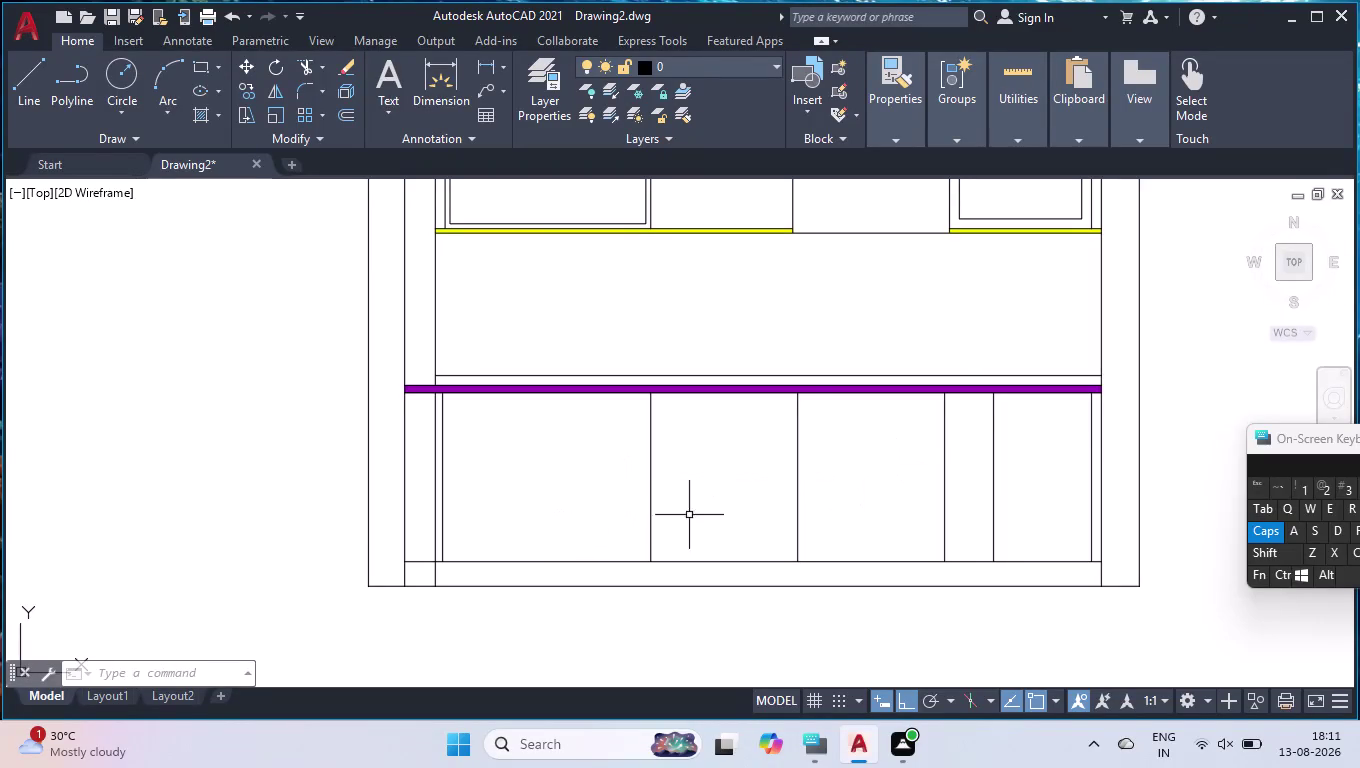
Break the base cabinet's bottom line at the first divider intersection.
key(b)
key(r)
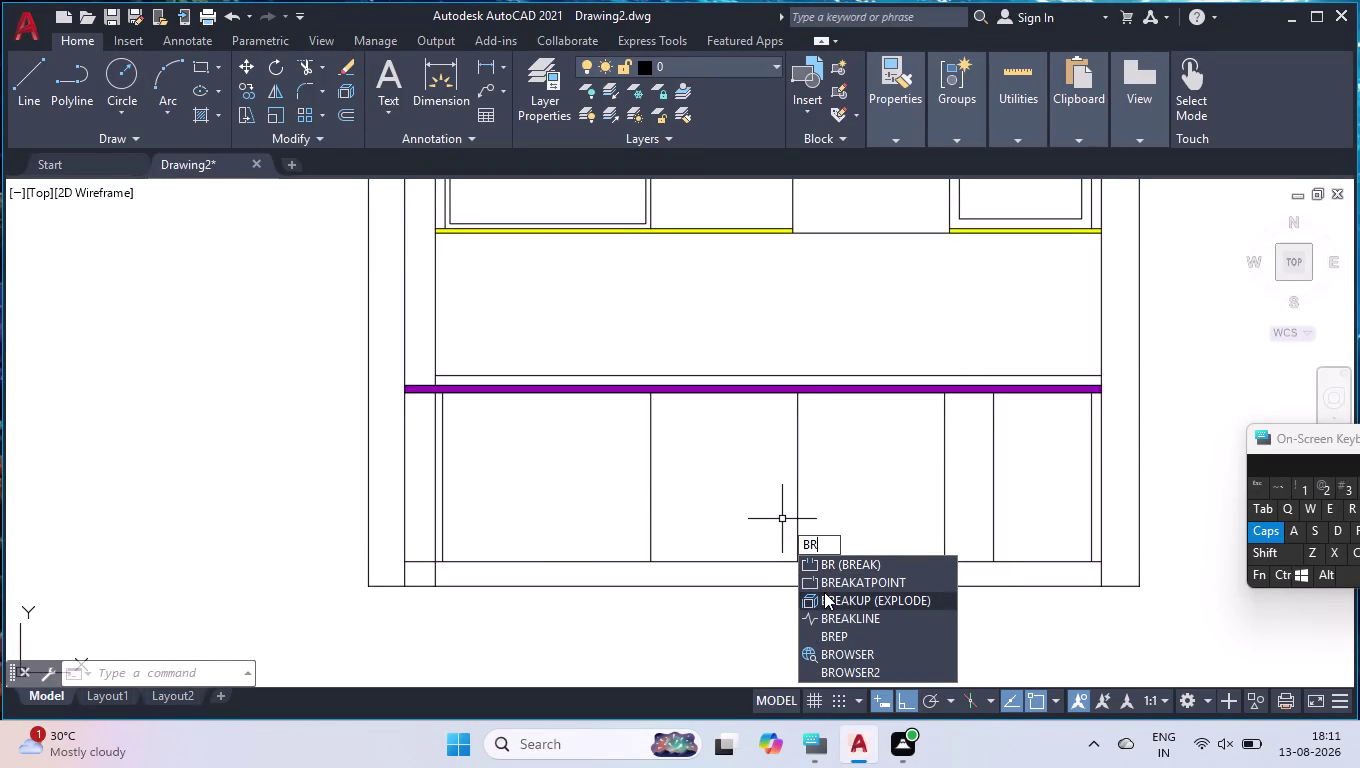
click(824, 576)
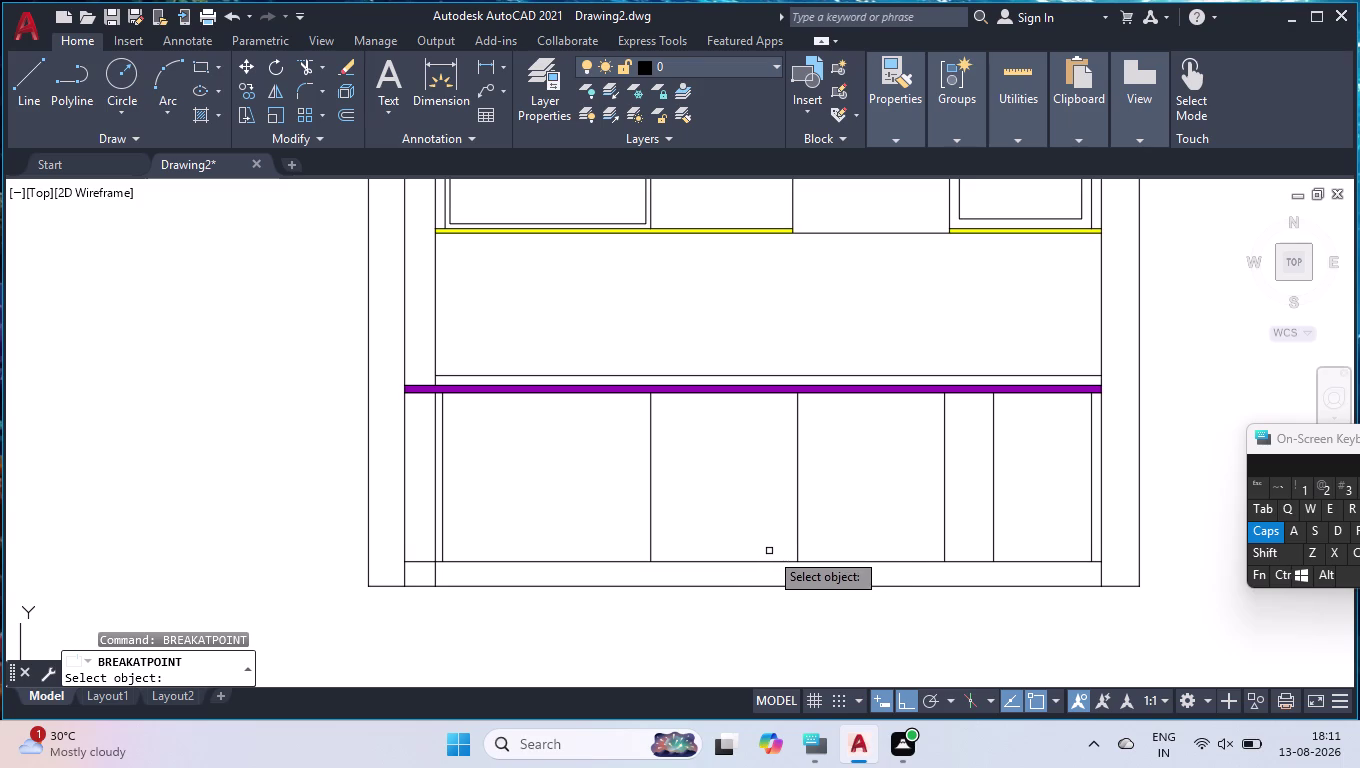
click(739, 561)
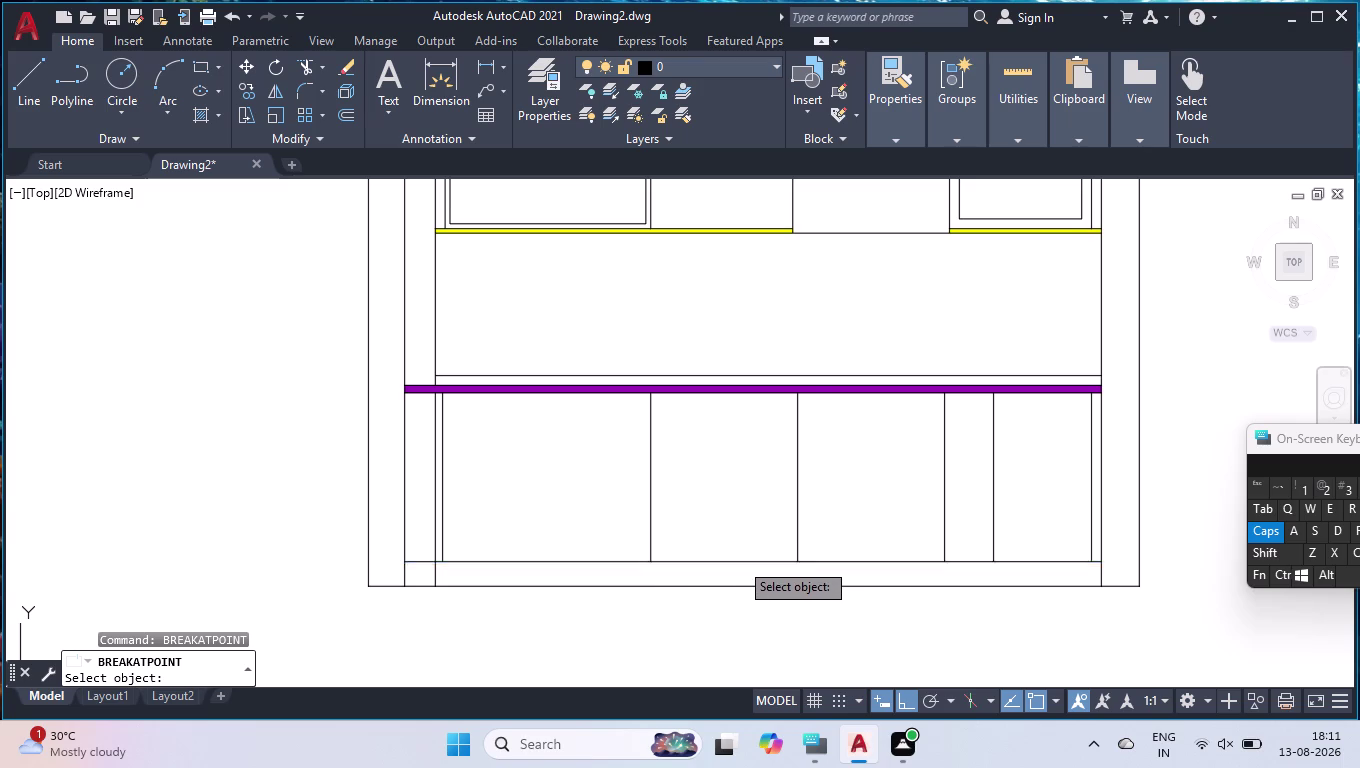
click(655, 561)
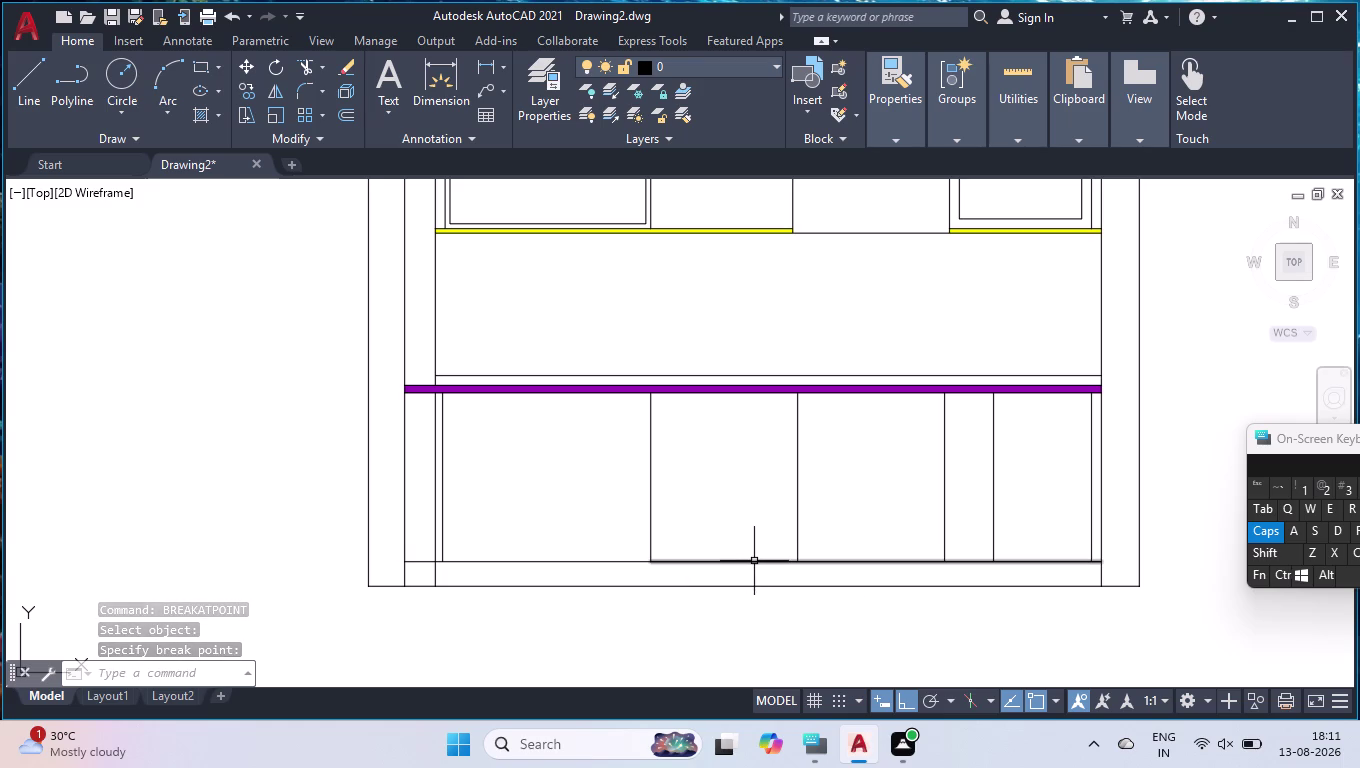
Break the bottom line again at the next divider intersections.
key(b)
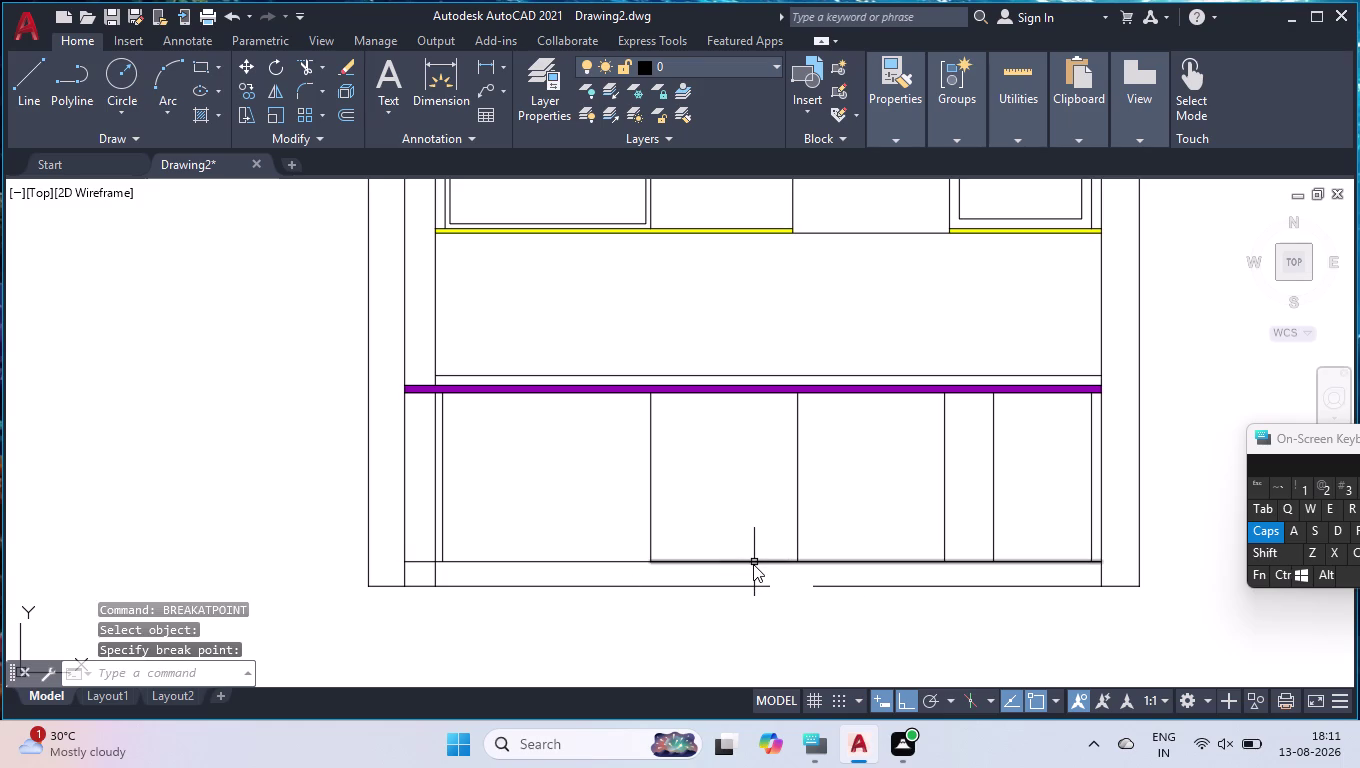
key(r)
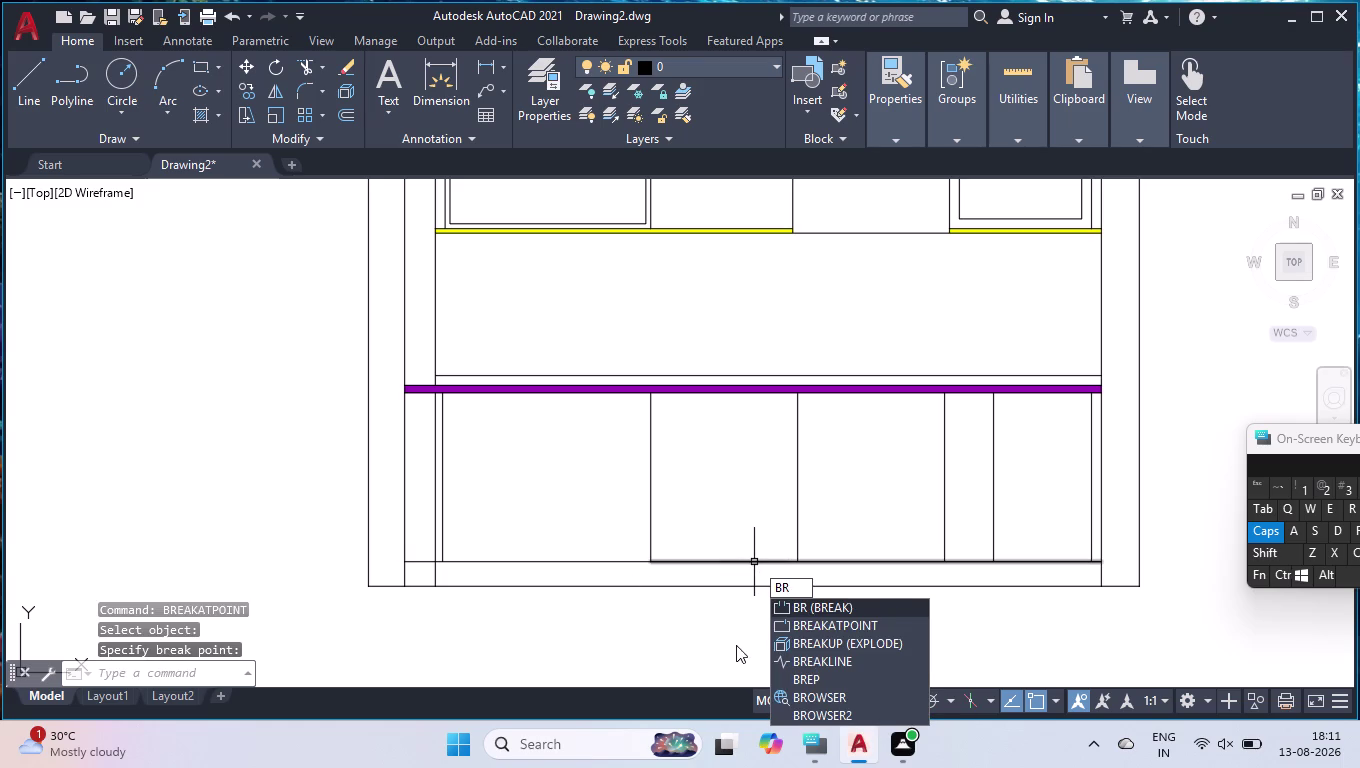
click(775, 628)
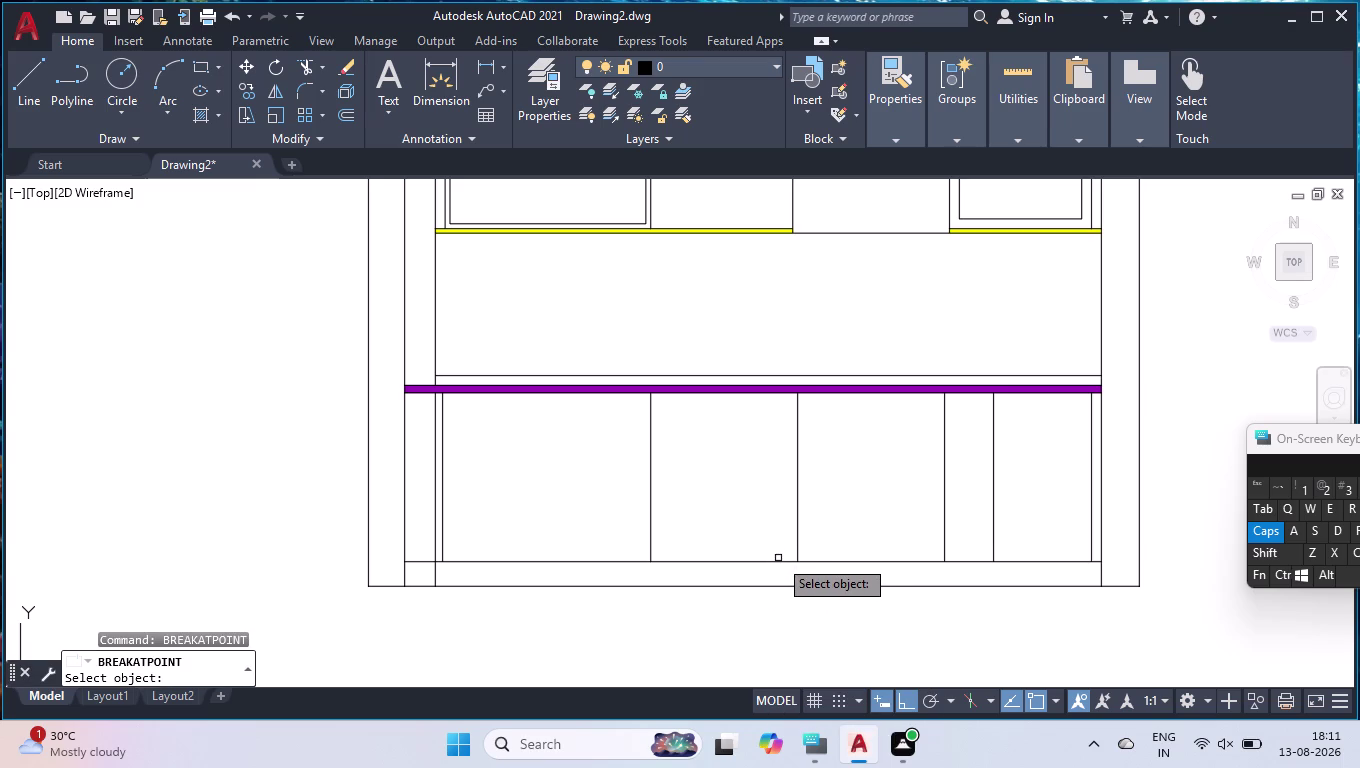
click(777, 562)
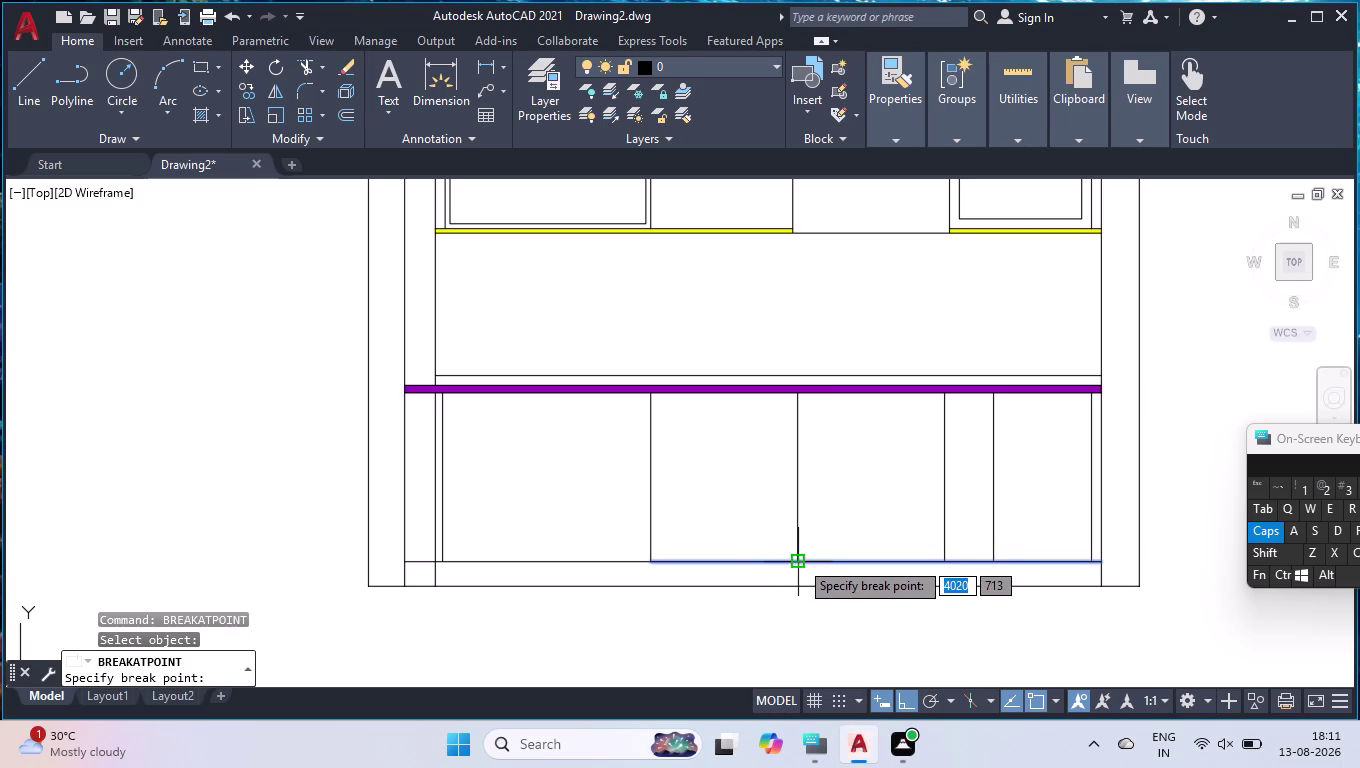
click(798, 559)
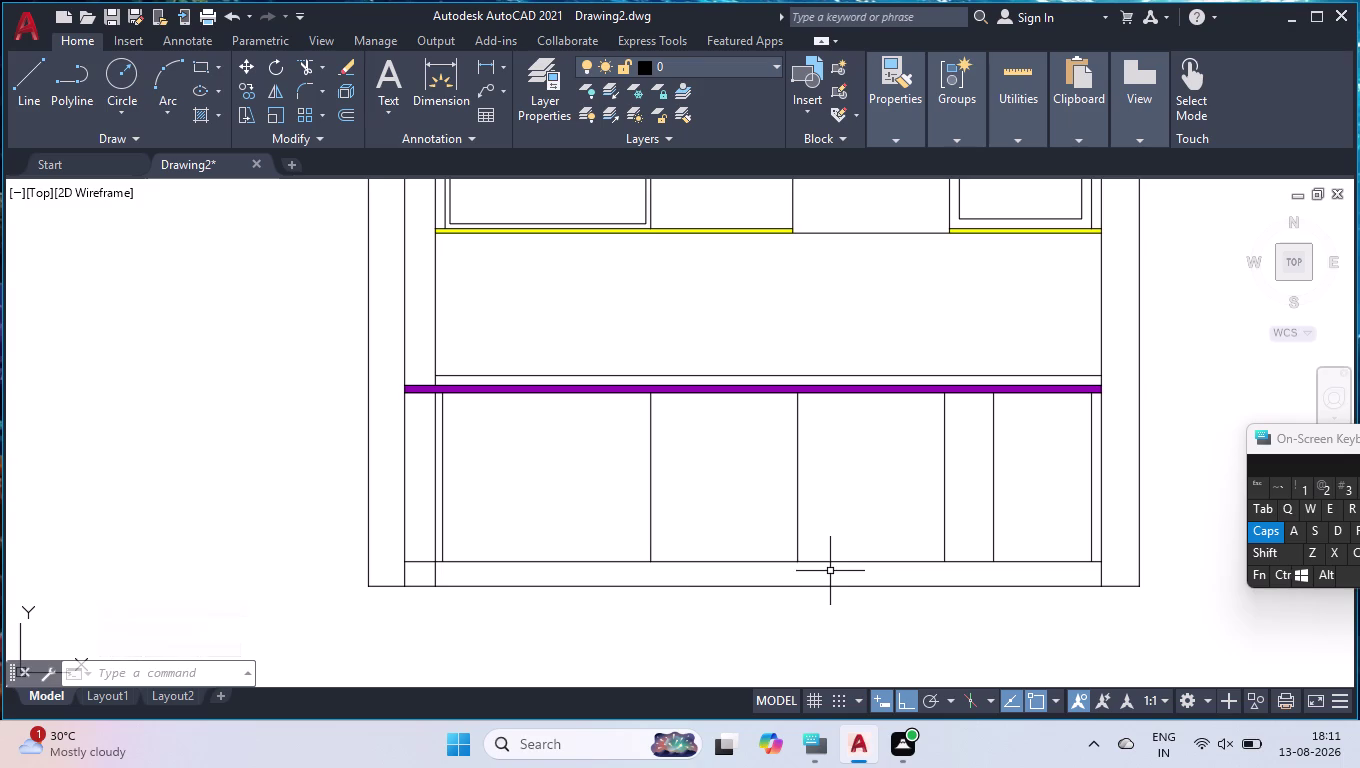
key(space)
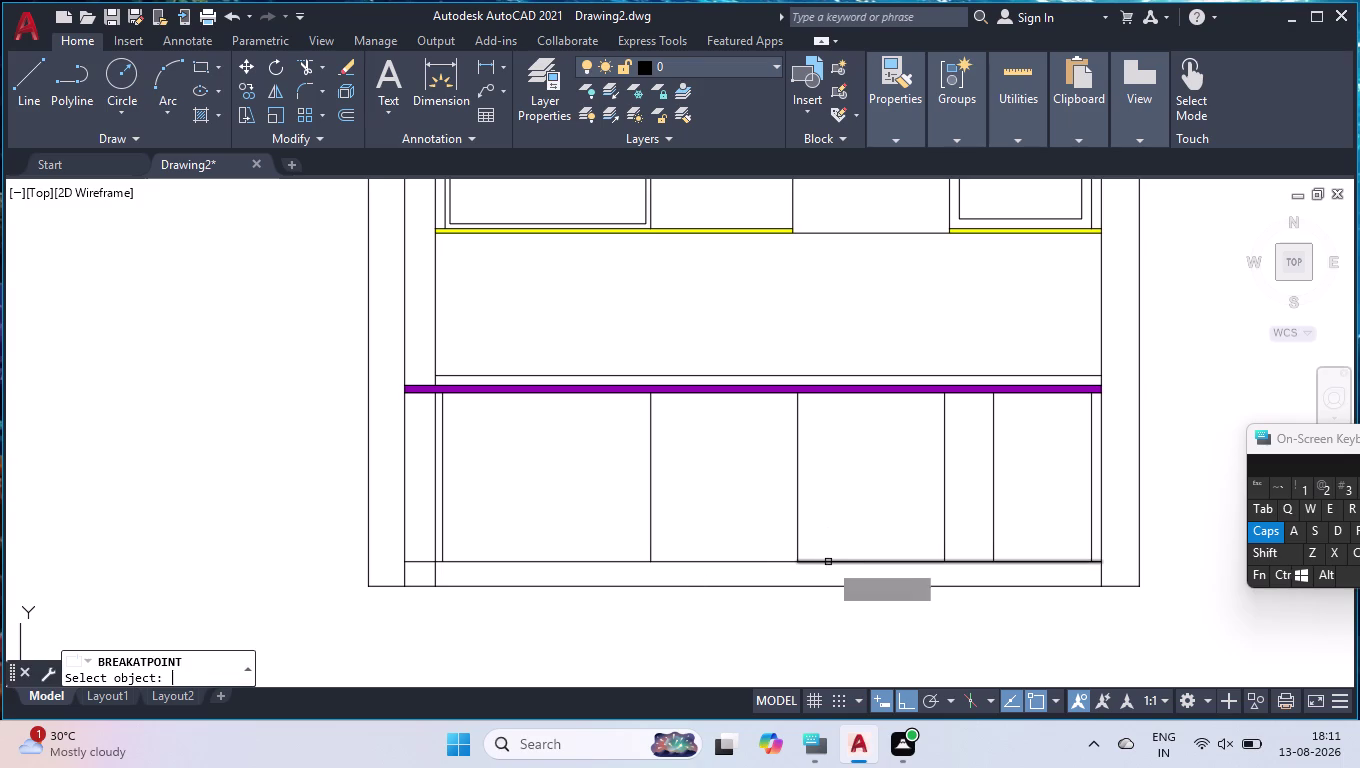
click(828, 562)
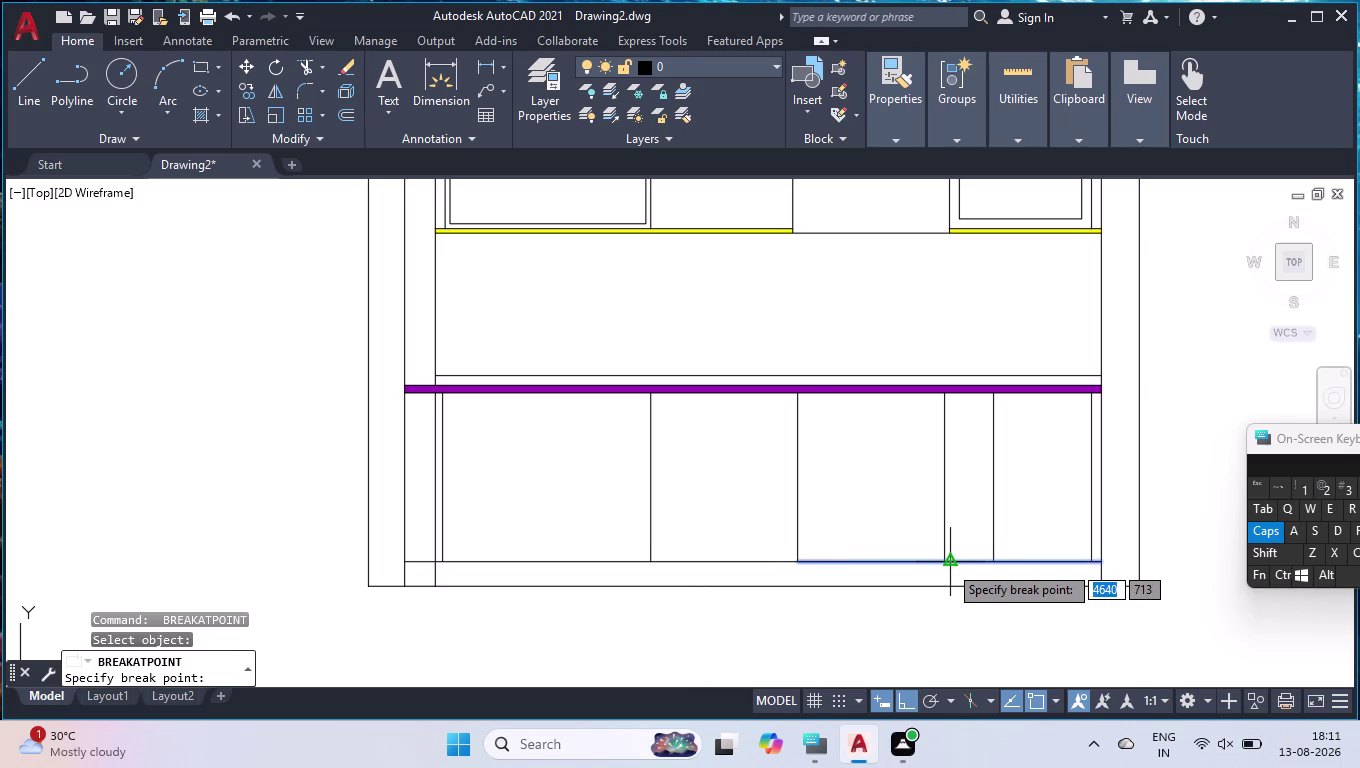
scroll(up, 3)
click(948, 571)
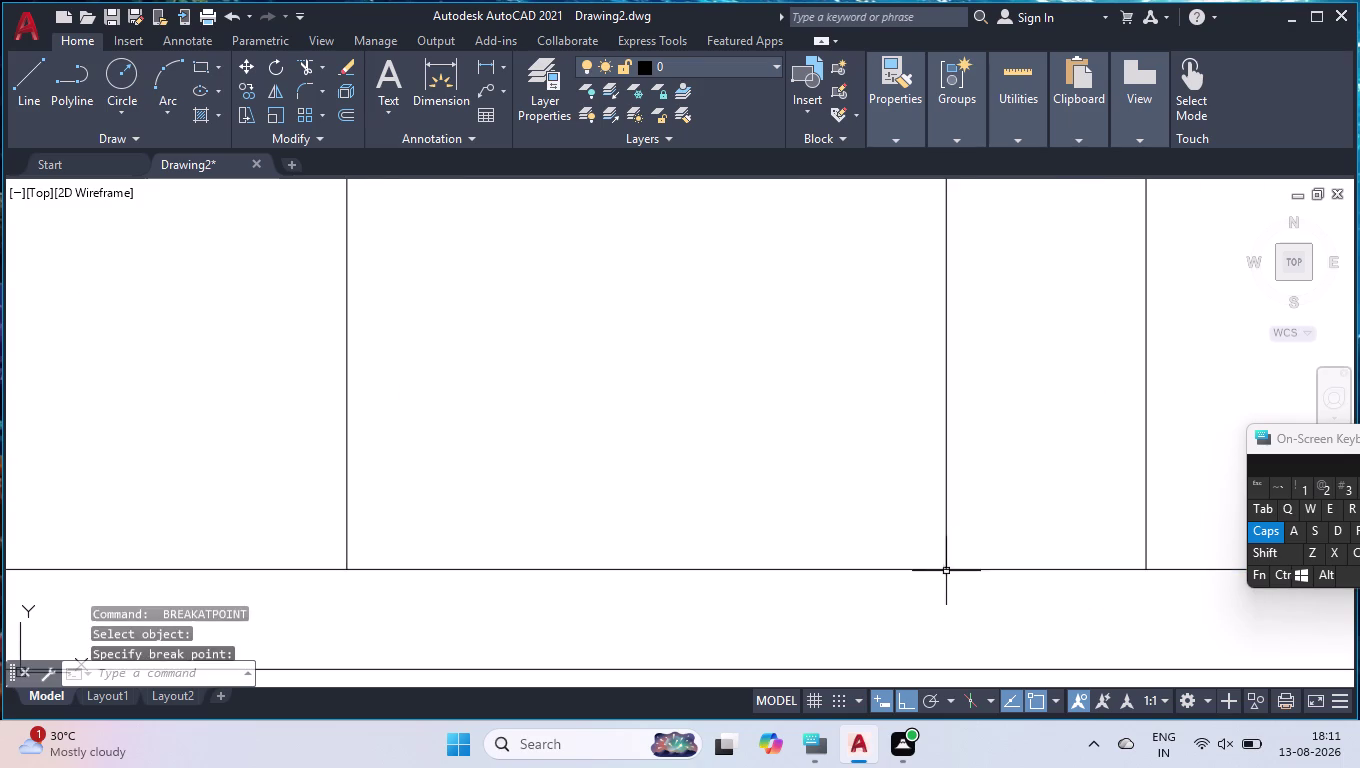
Join the two middle pieces of the bottom line into one line.
click(869, 570)
click(298, 572)
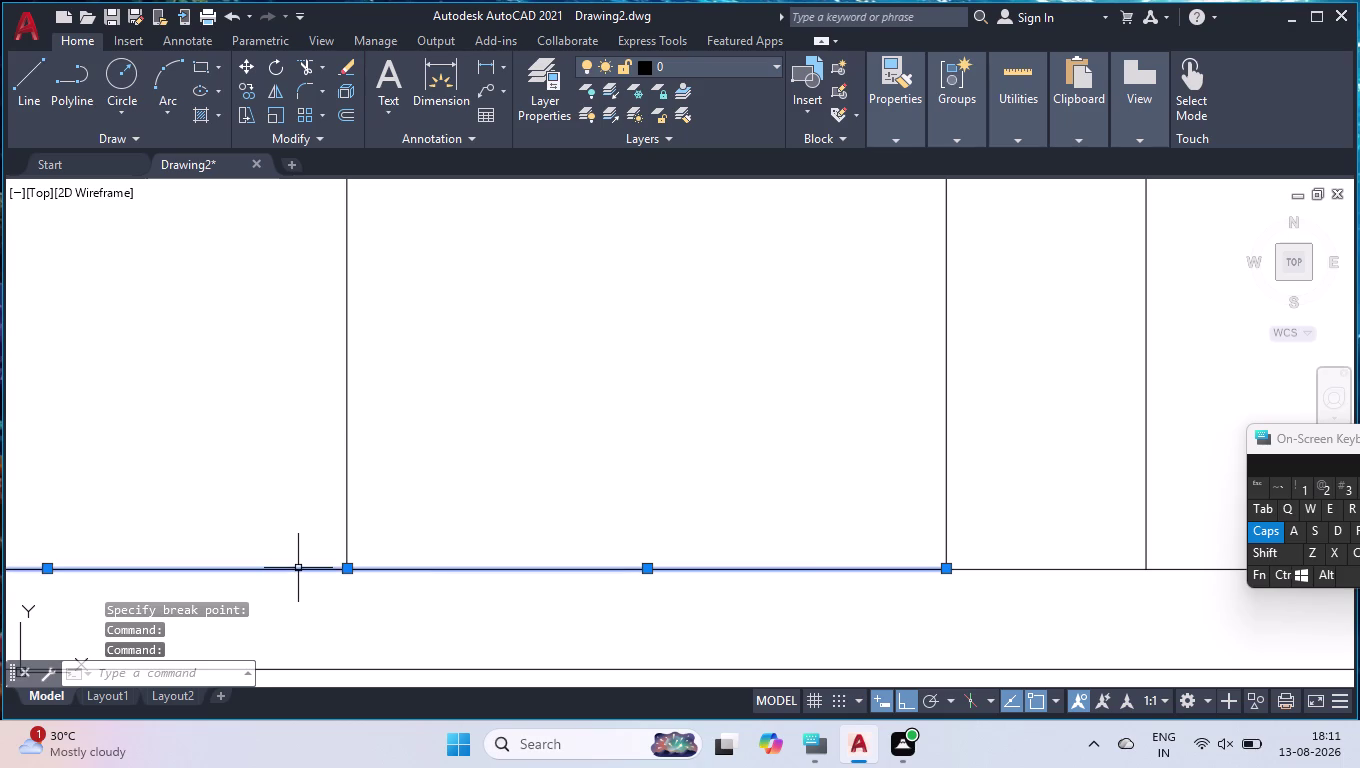
key(j)
key(Return)
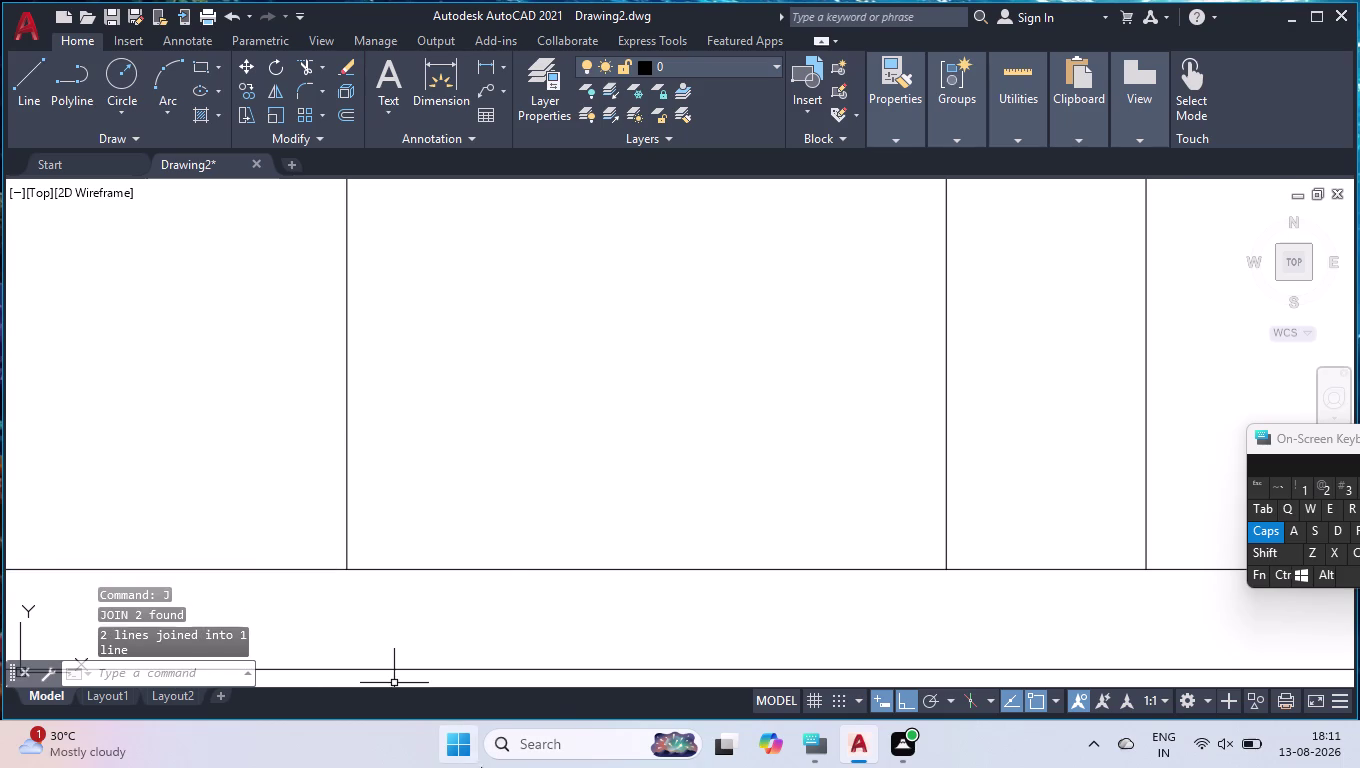
scroll(down, 3)
Offset the joined middle bottom line 345 upward into the two bays.
click(428, 548)
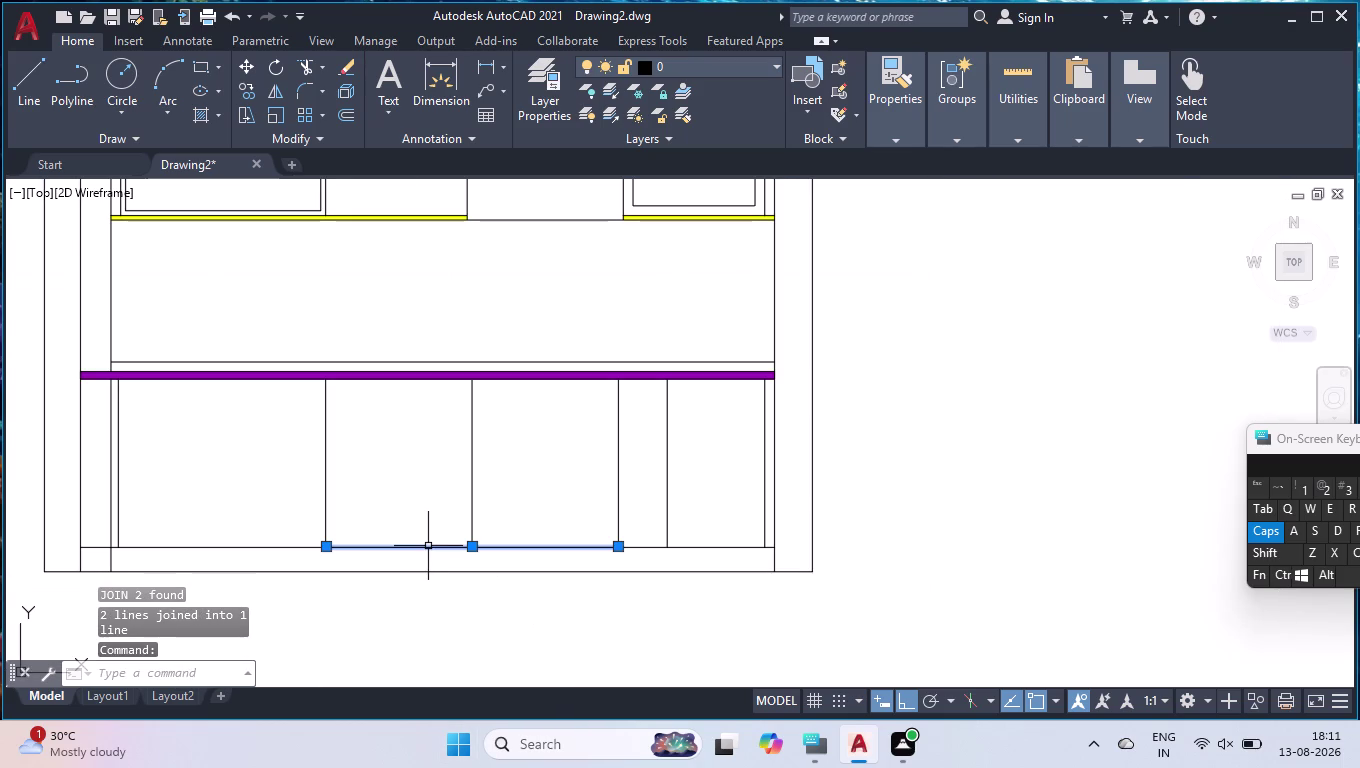
text(OFF)
key(Return)
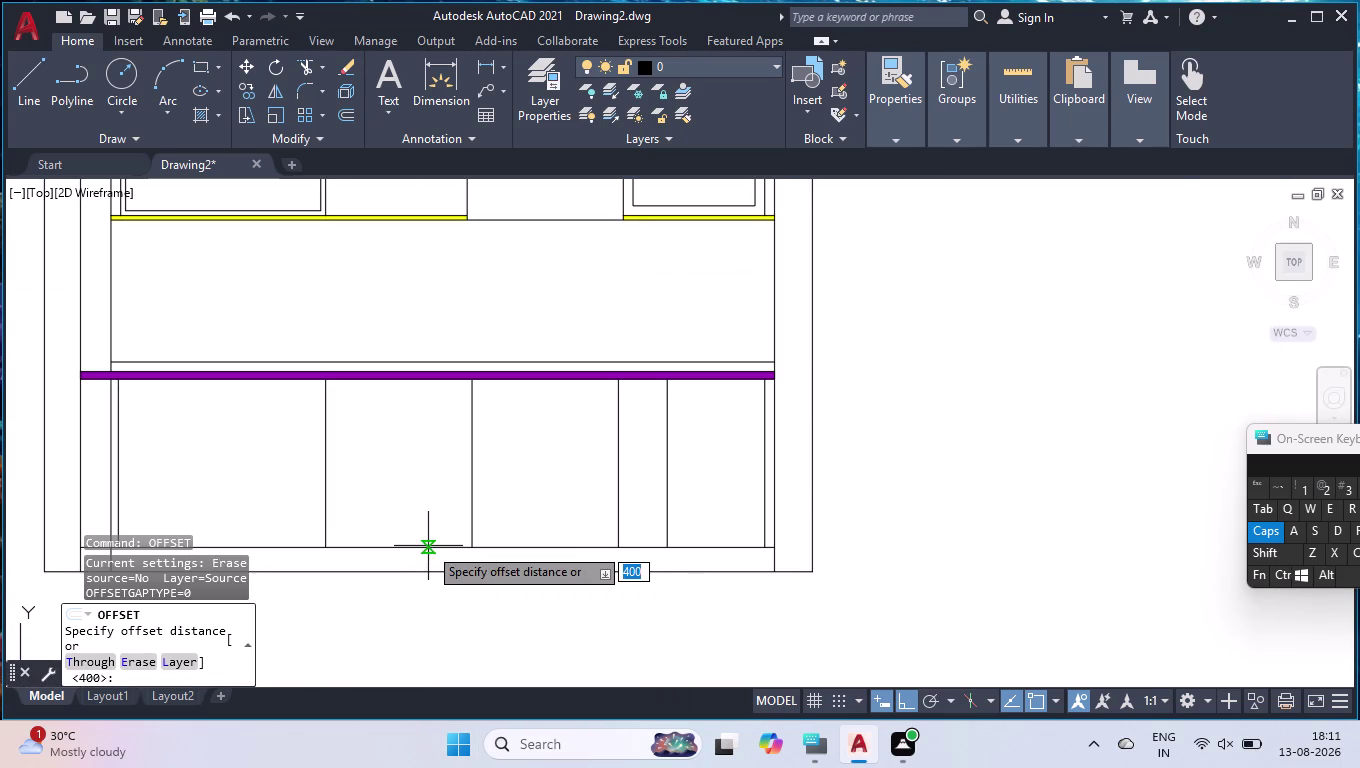
text(345)
key(Return)
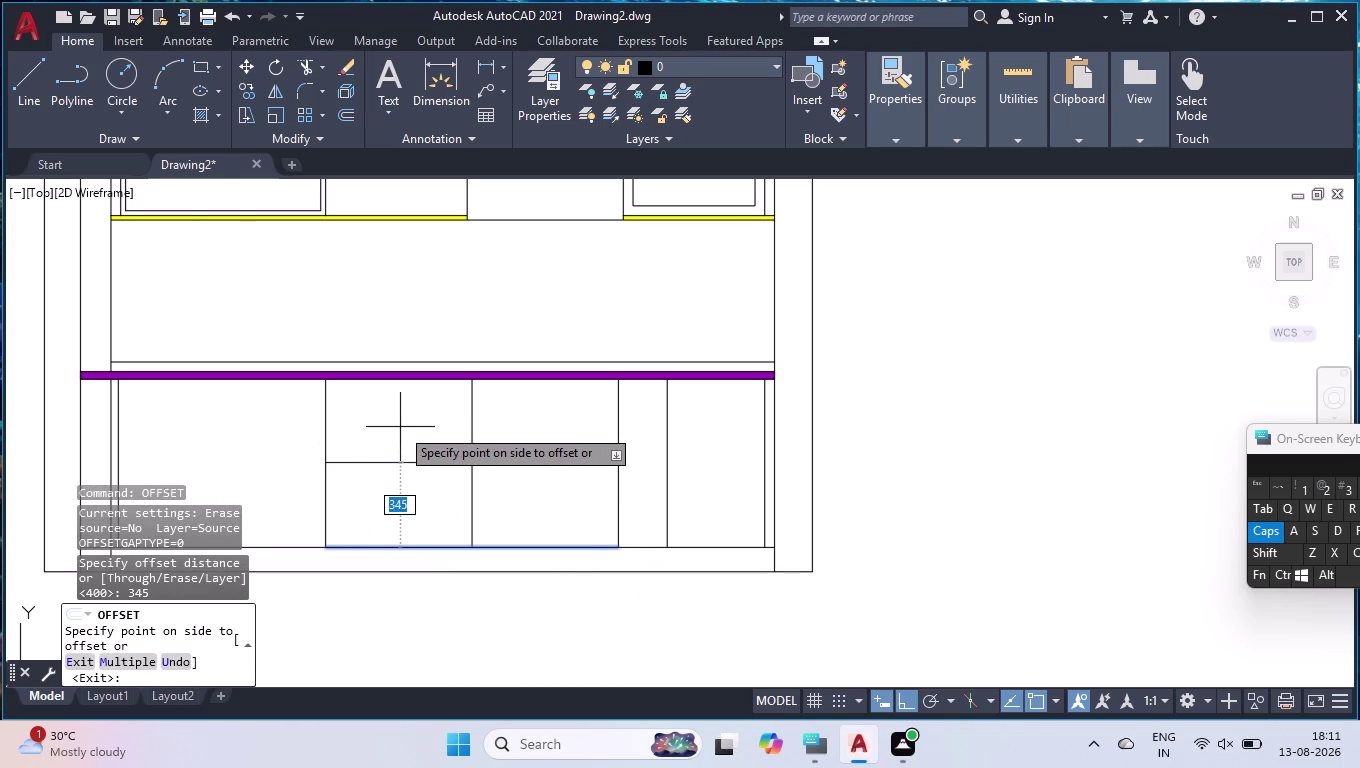
click(400, 427)
click(395, 463)
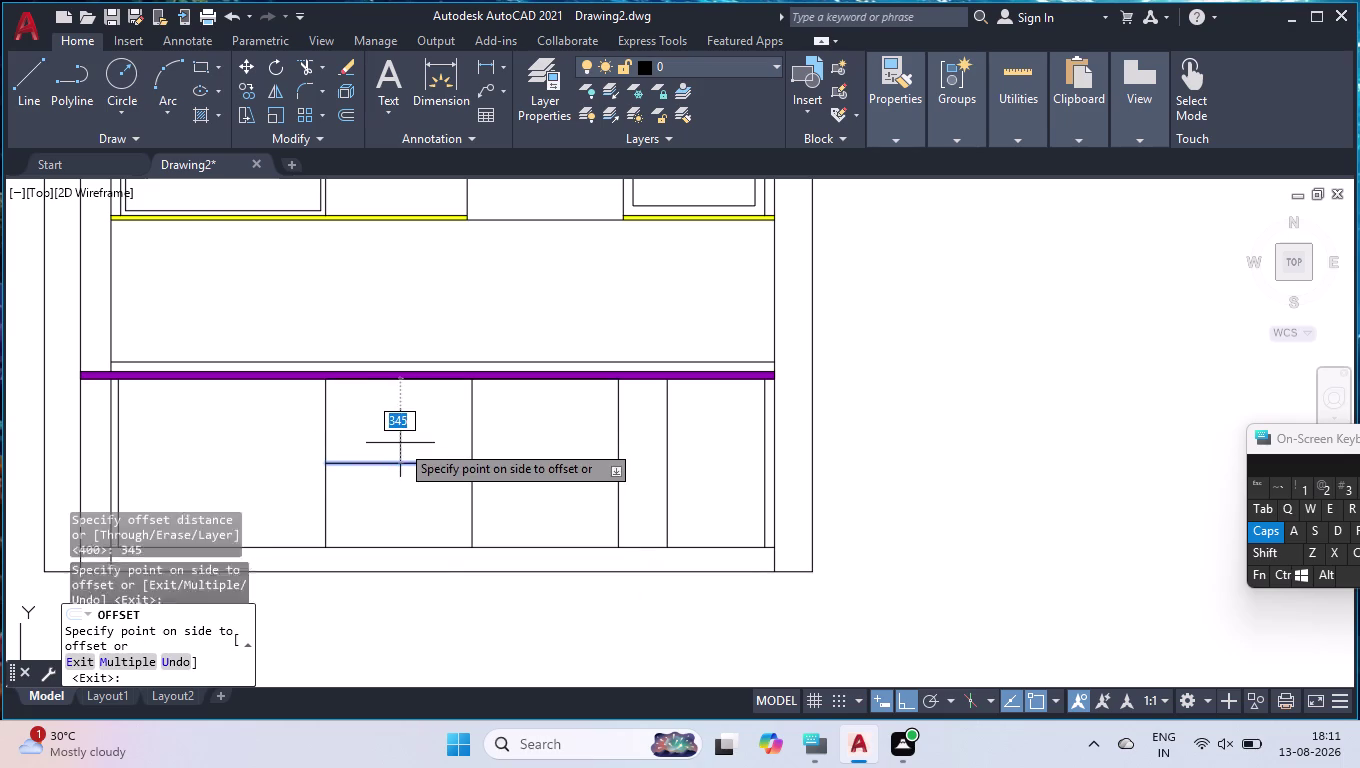
Offset the new line a further 30 upward, then dismiss the shortcut menu.
key(3)
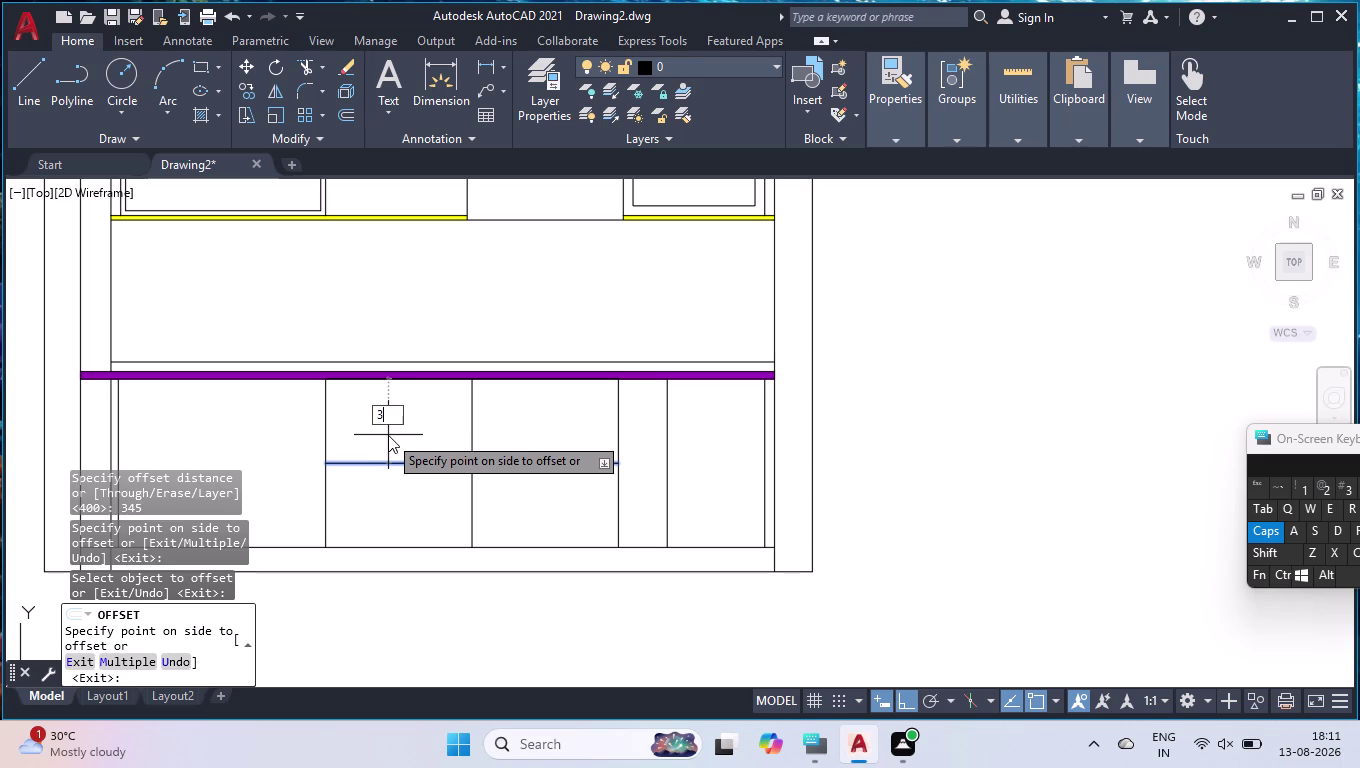
key(0)
key(Return)
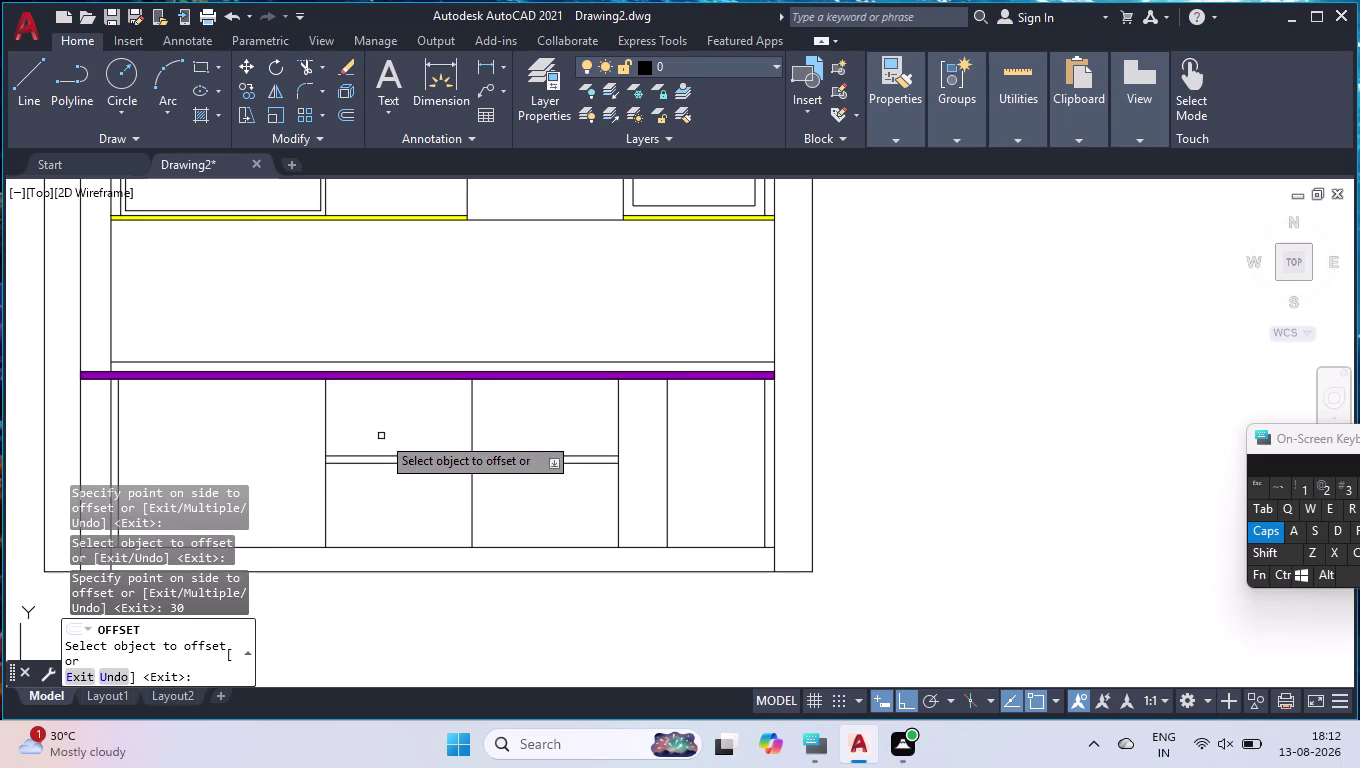
key(Escape)
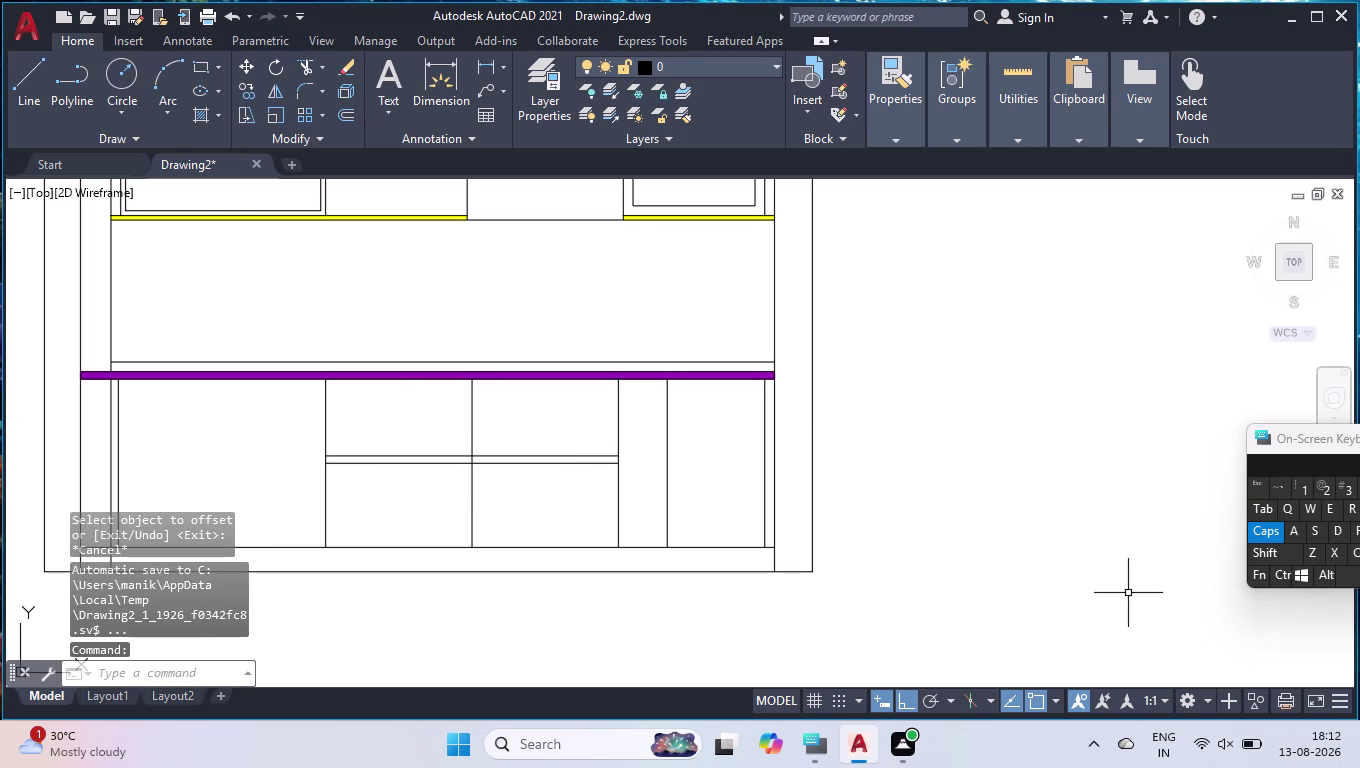
right_click(790, 638)
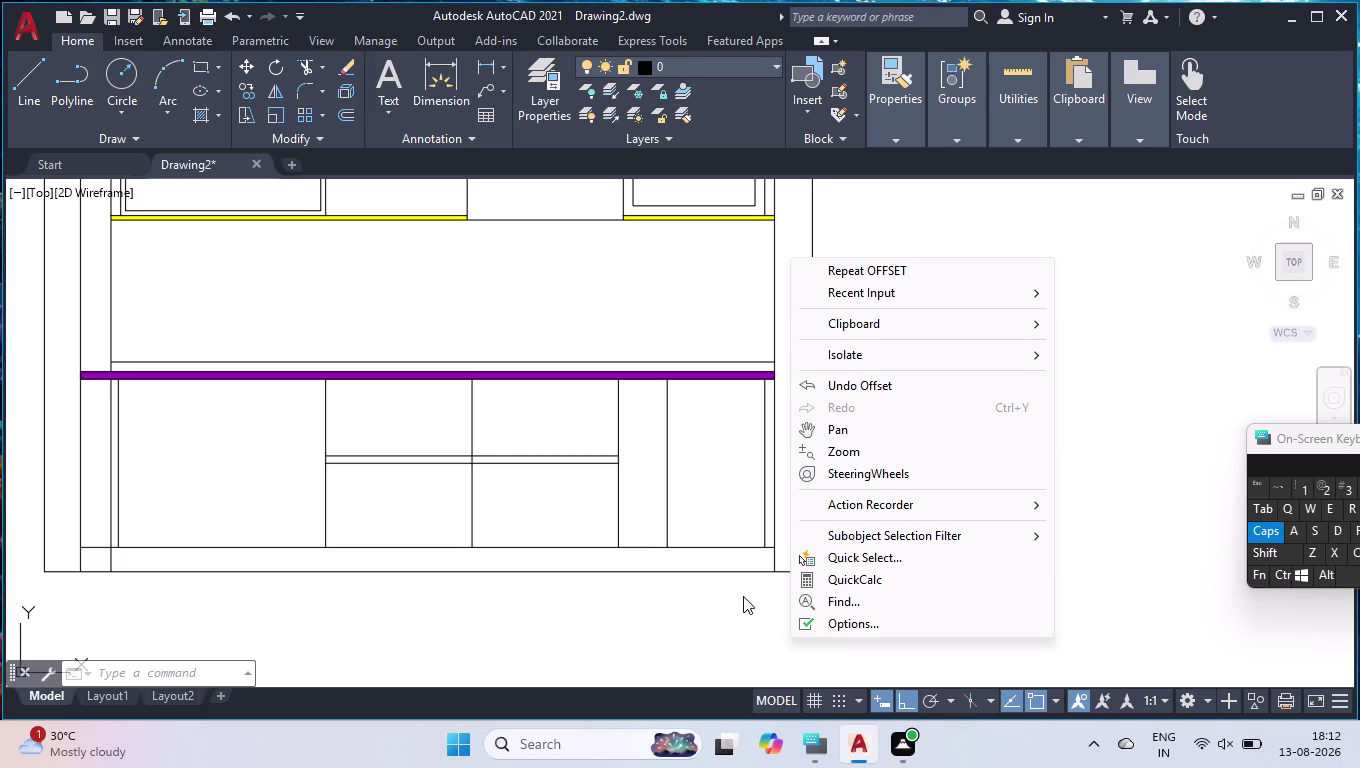
key(Escape)
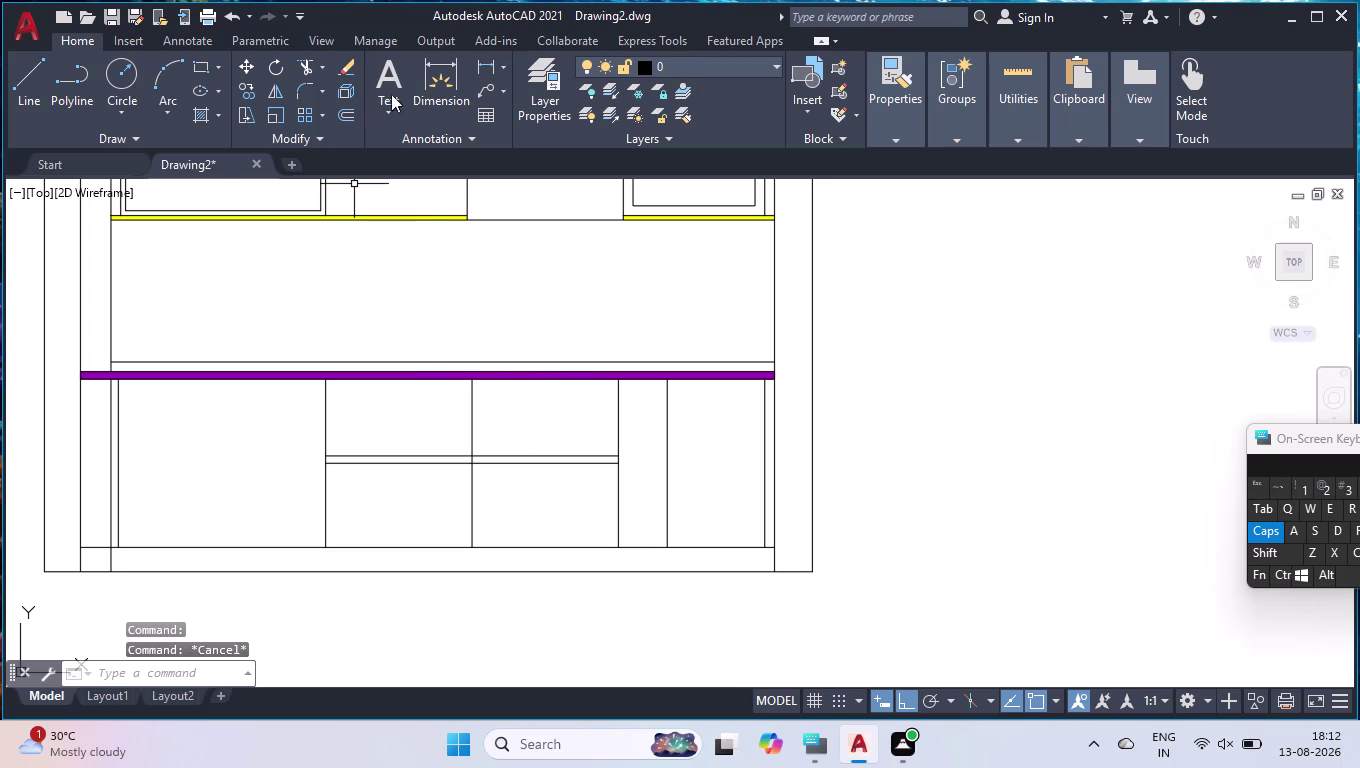
click(207, 115)
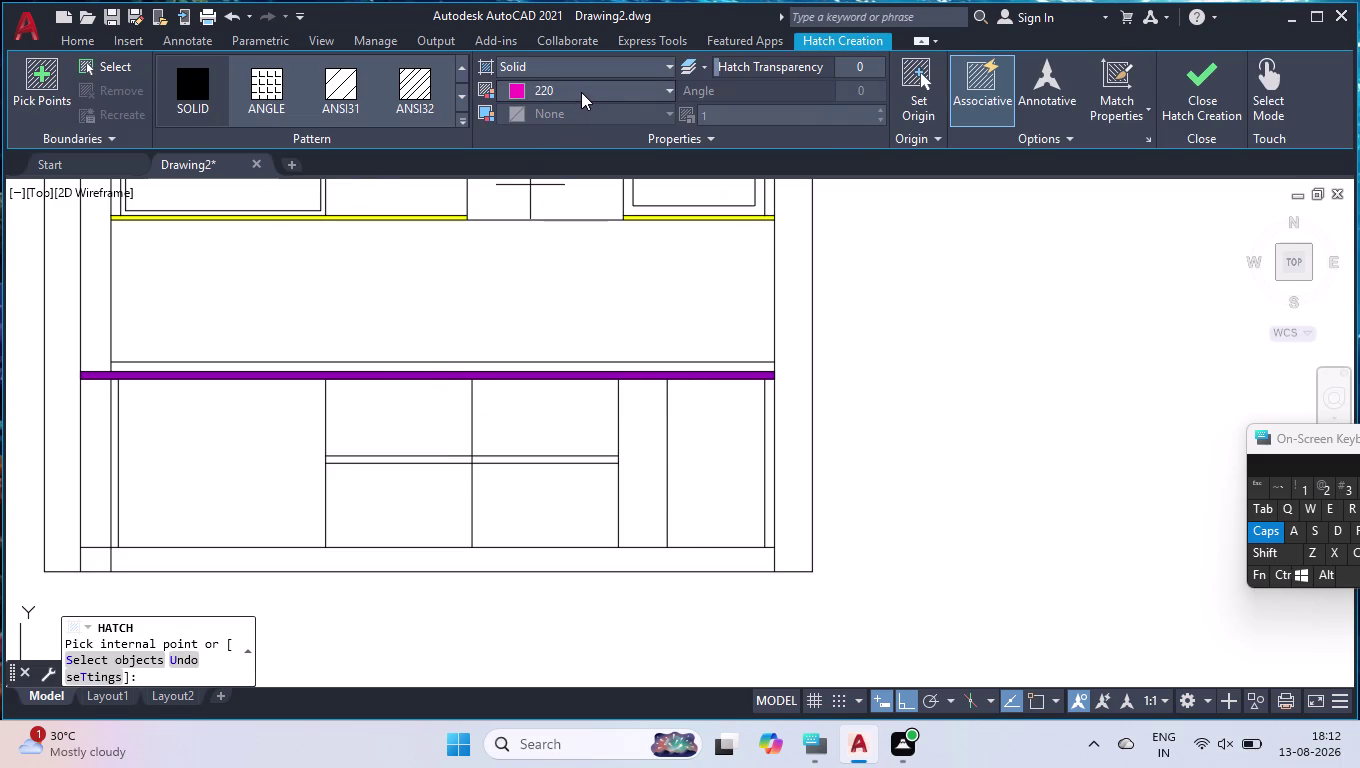
click(79, 46)
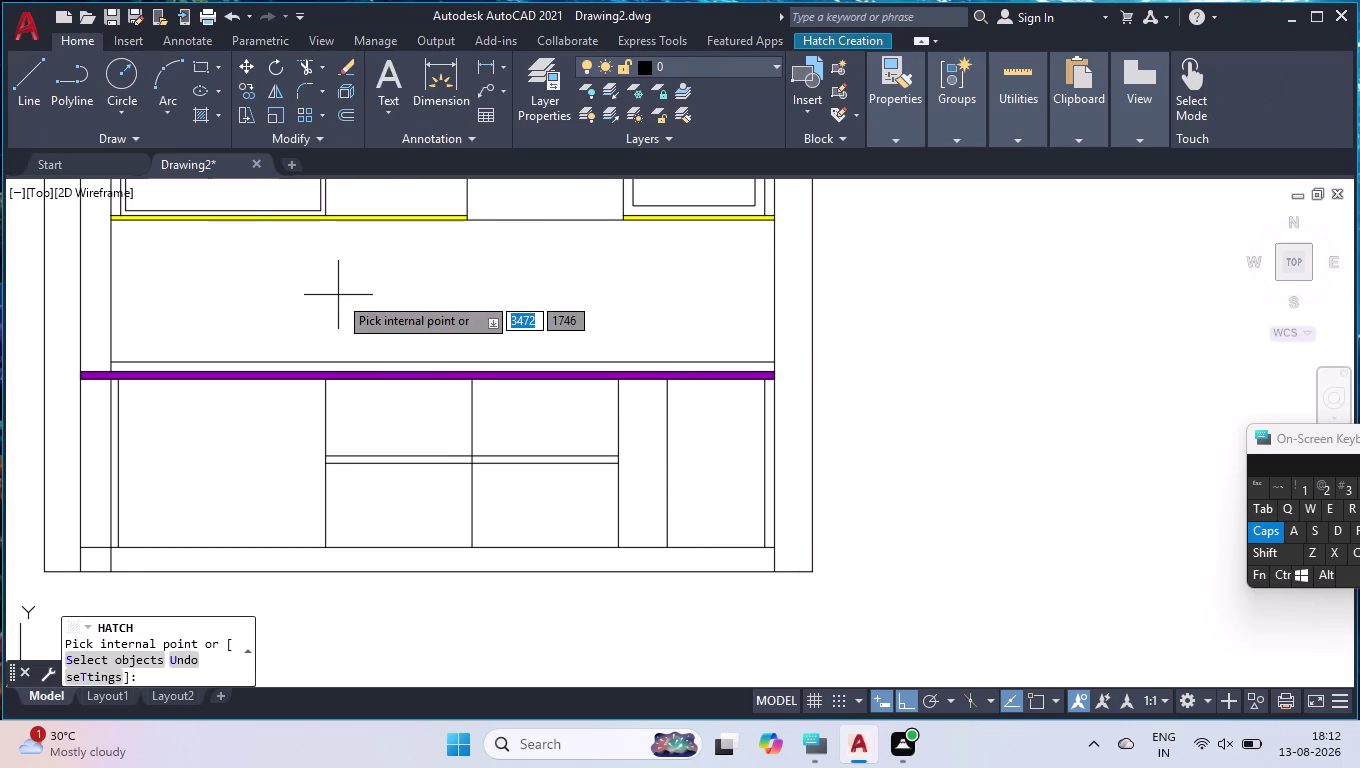
key(Return)
key(m)
text(AT)
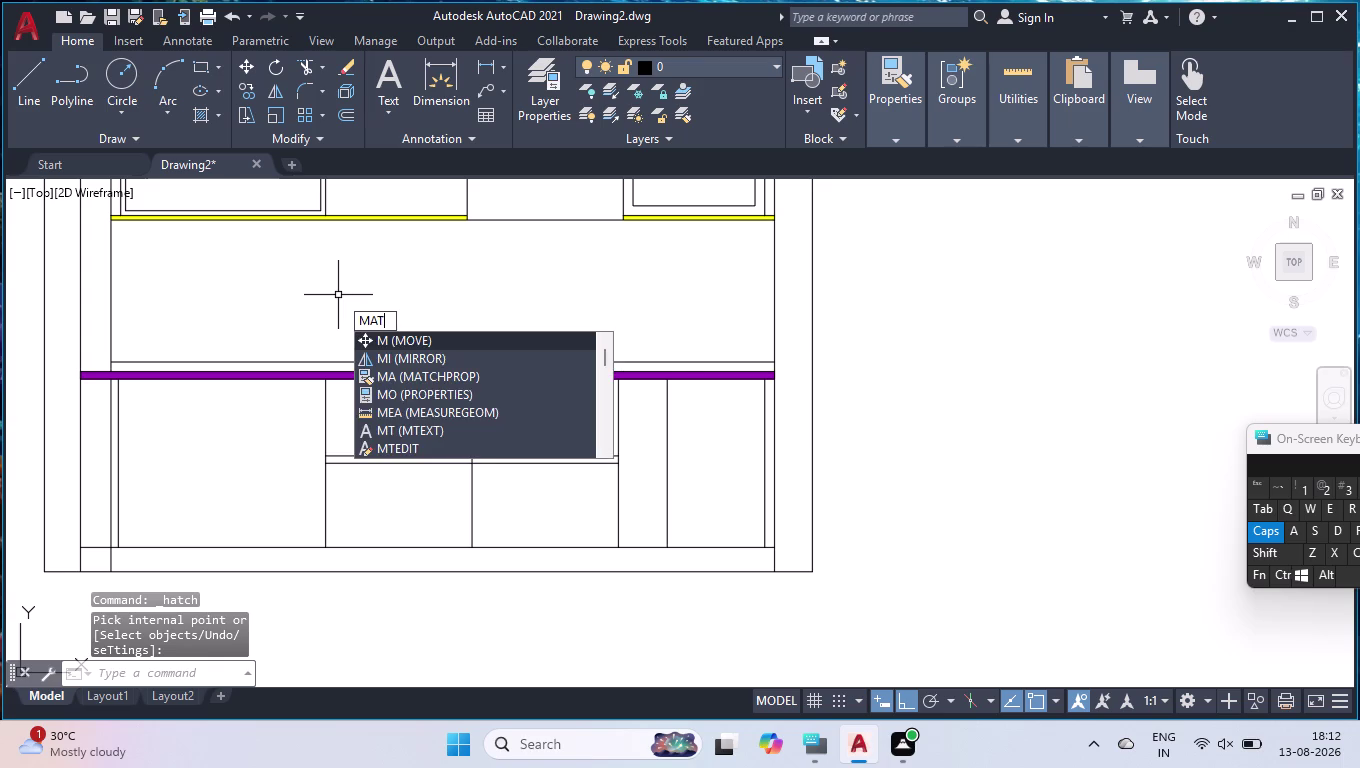
key(c)
key(Return)
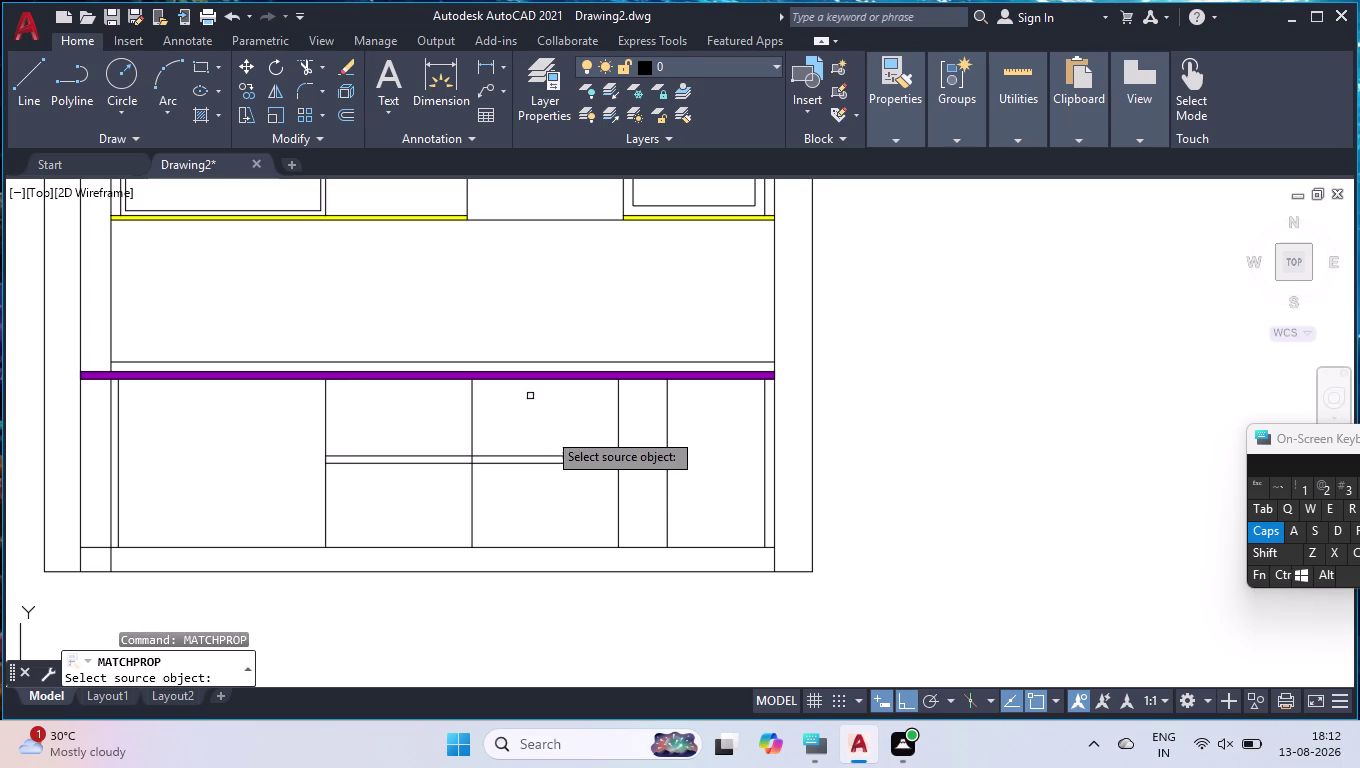
scroll(up, 3)
scroll(down, 3)
scroll(down, 3)
scroll(up, 3)
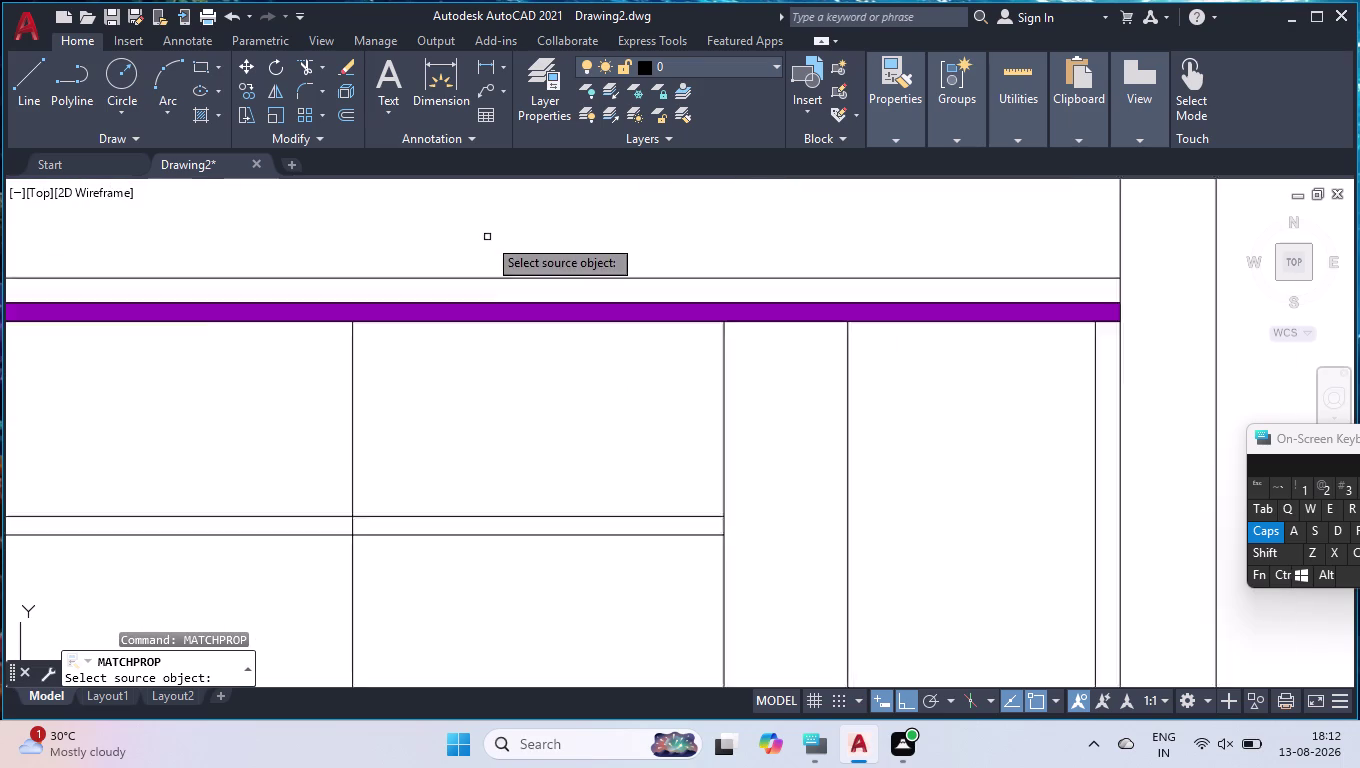
click(462, 359)
scroll(down, 3)
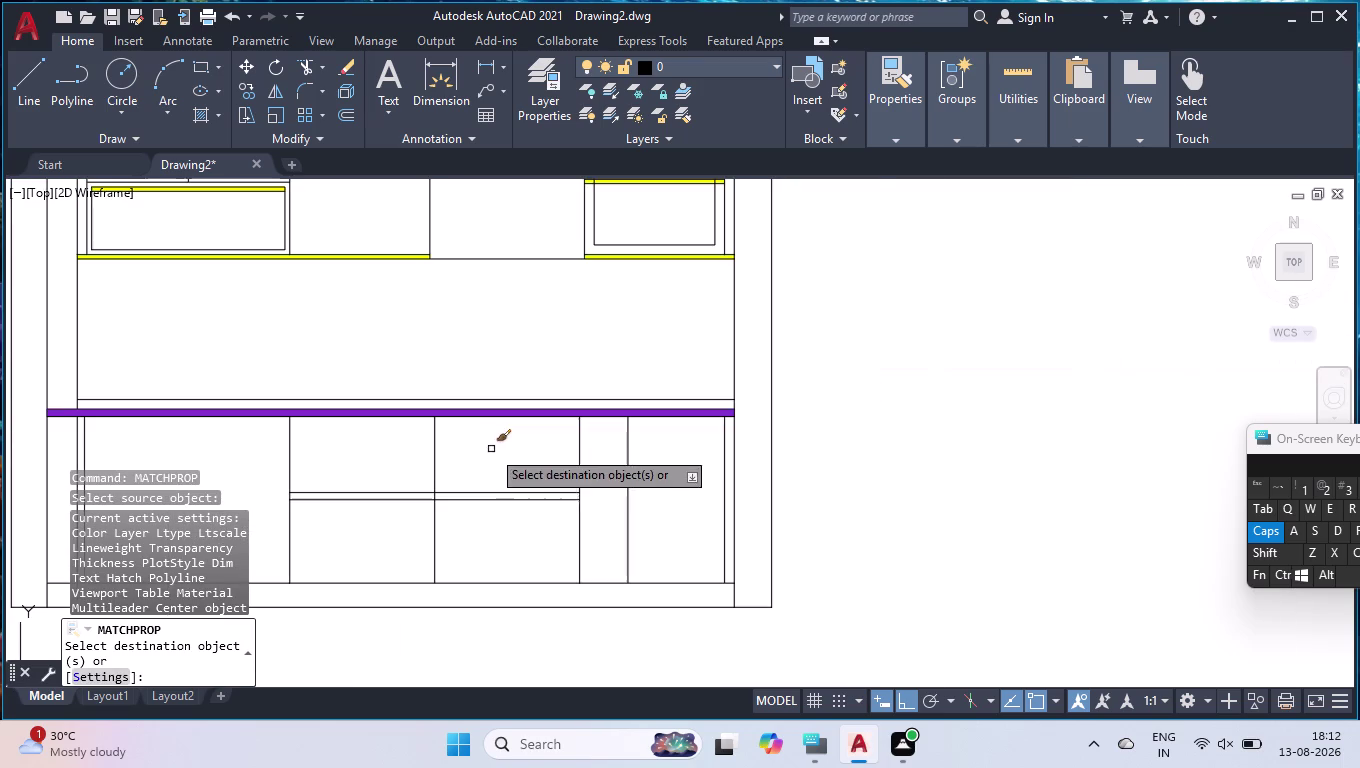
scroll(up, 3)
click(417, 525)
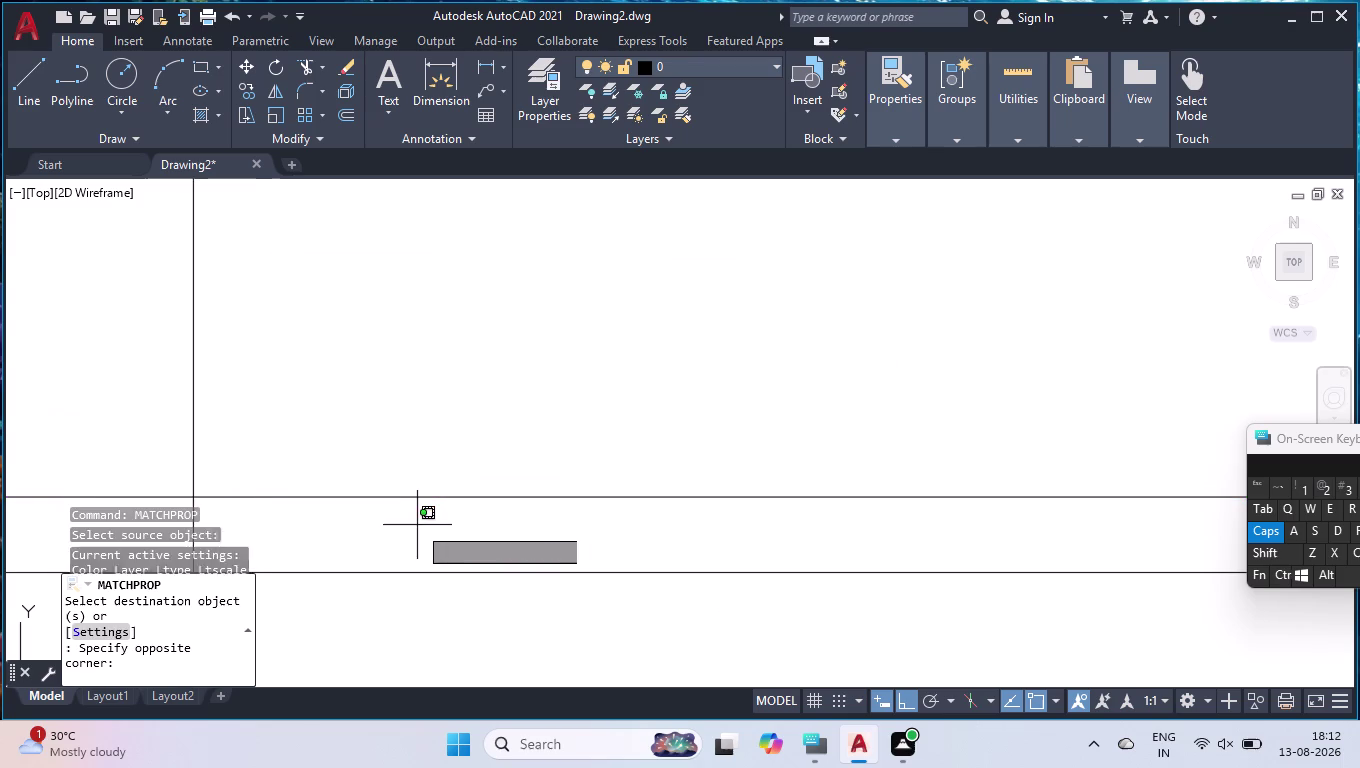
click(482, 530)
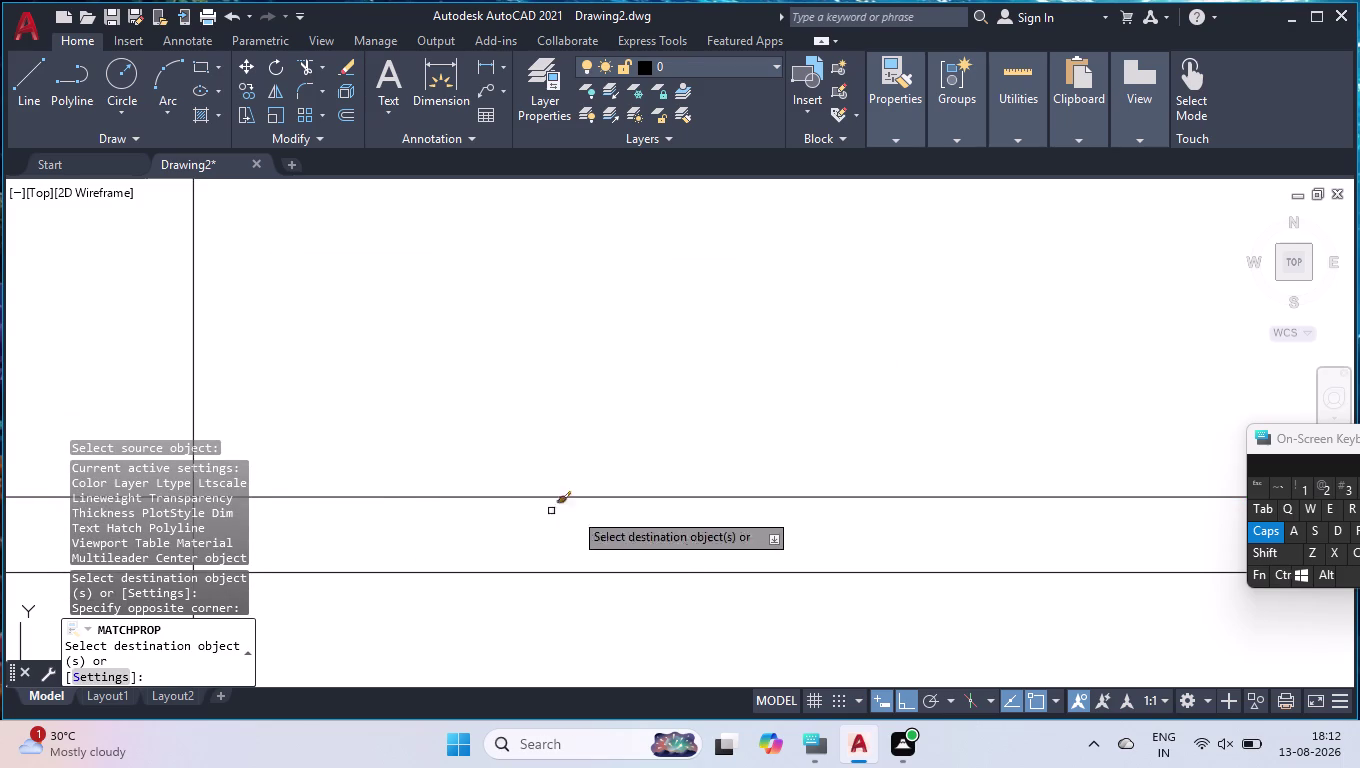
key(Escape)
scroll(down, 3)
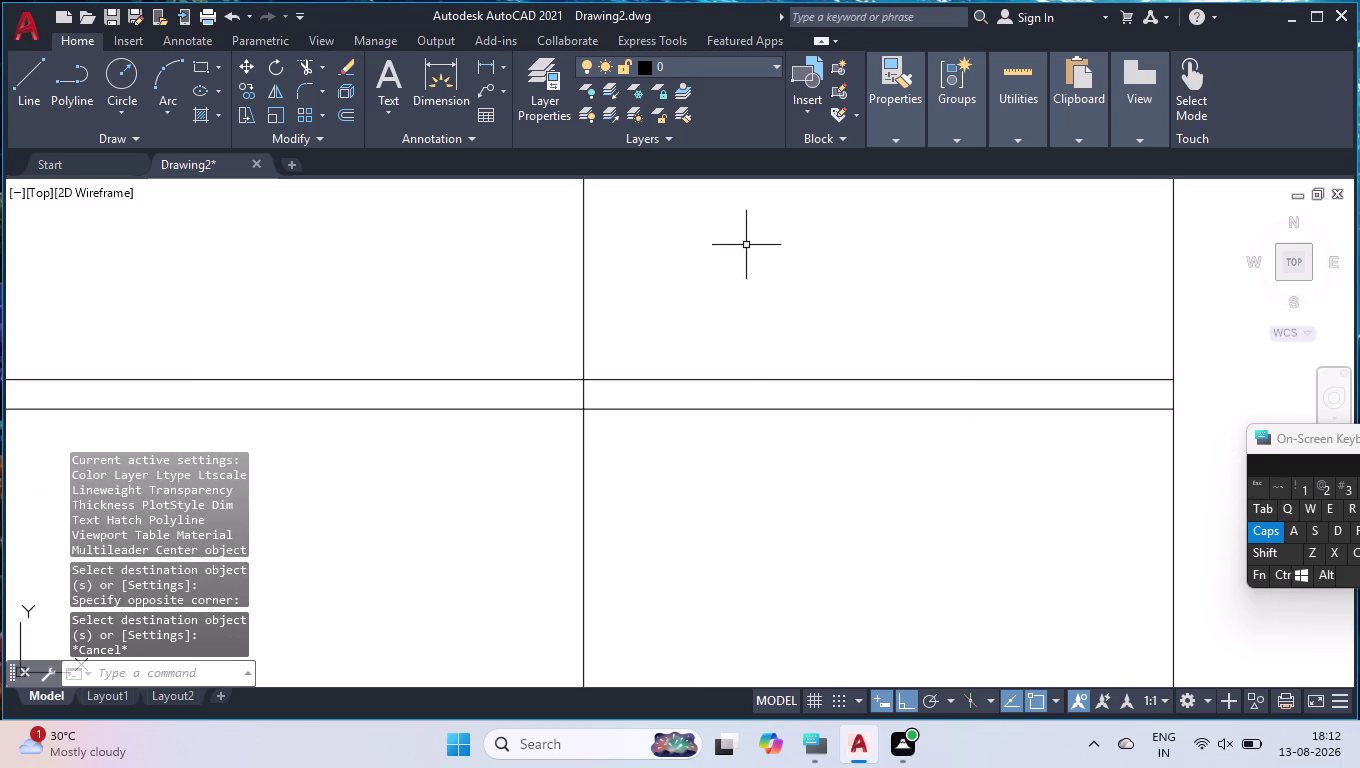
scroll(down, 3)
scroll(down, 3)
Fill the left part of the middle band with a solid hatch in the recent purple.
scroll(up, 3)
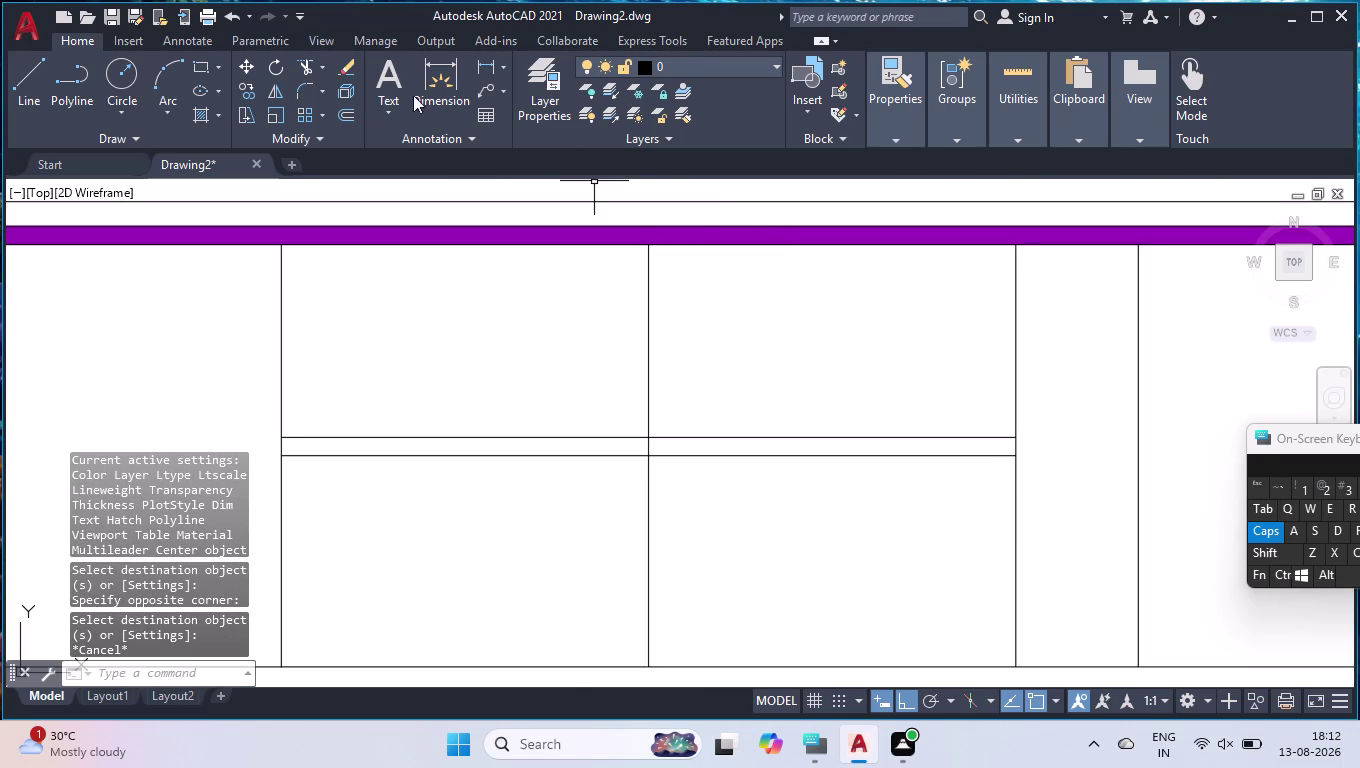
click(194, 119)
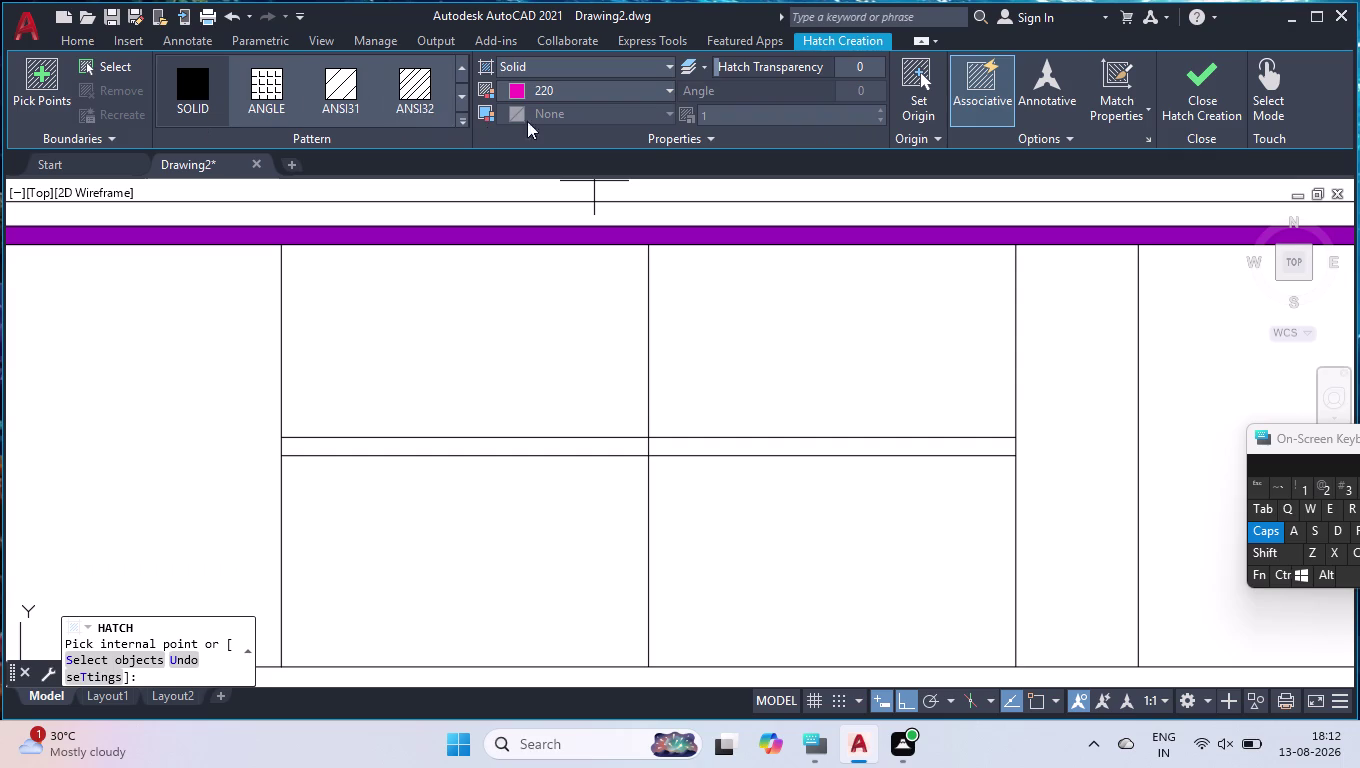
click(640, 96)
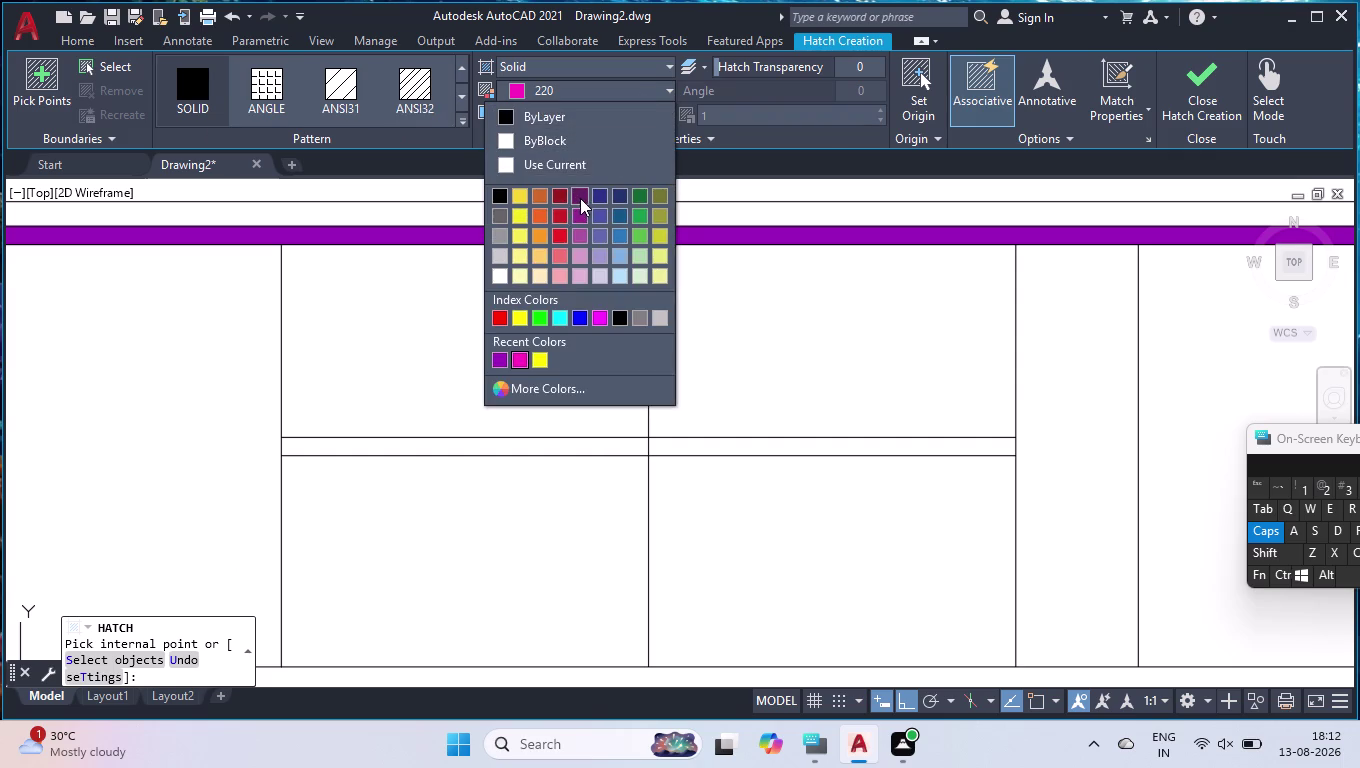
click(580, 197)
click(501, 448)
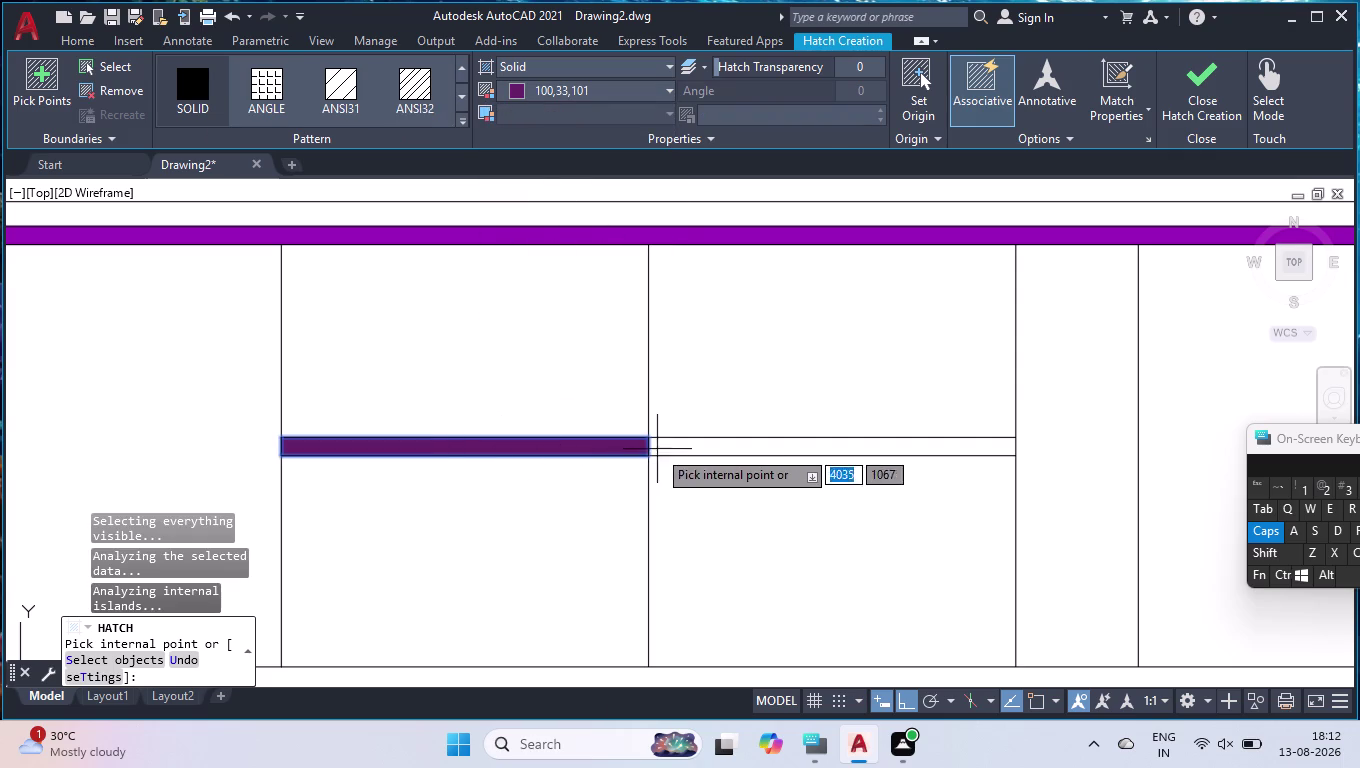
Switch the hatch colour to color-book DIC 148 and fill the right part of the band.
click(634, 86)
click(571, 373)
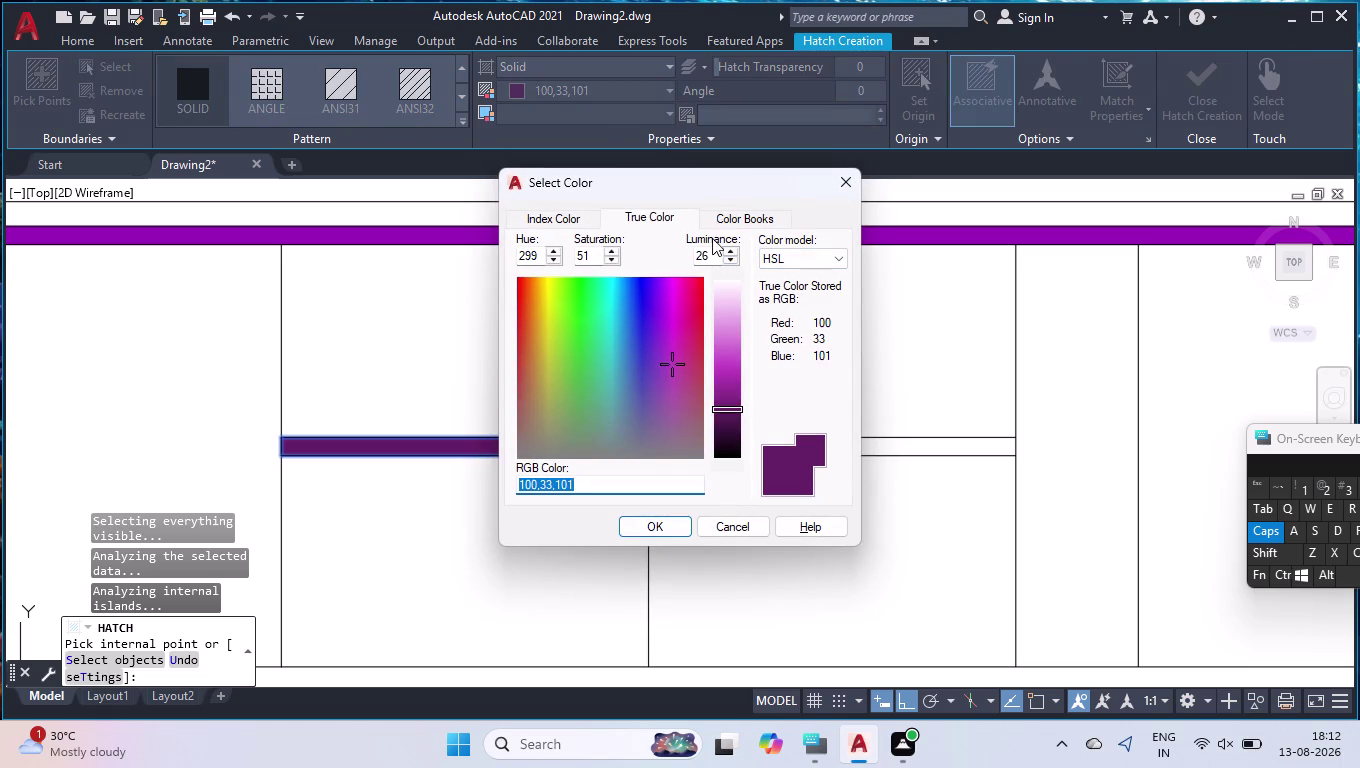
click(722, 221)
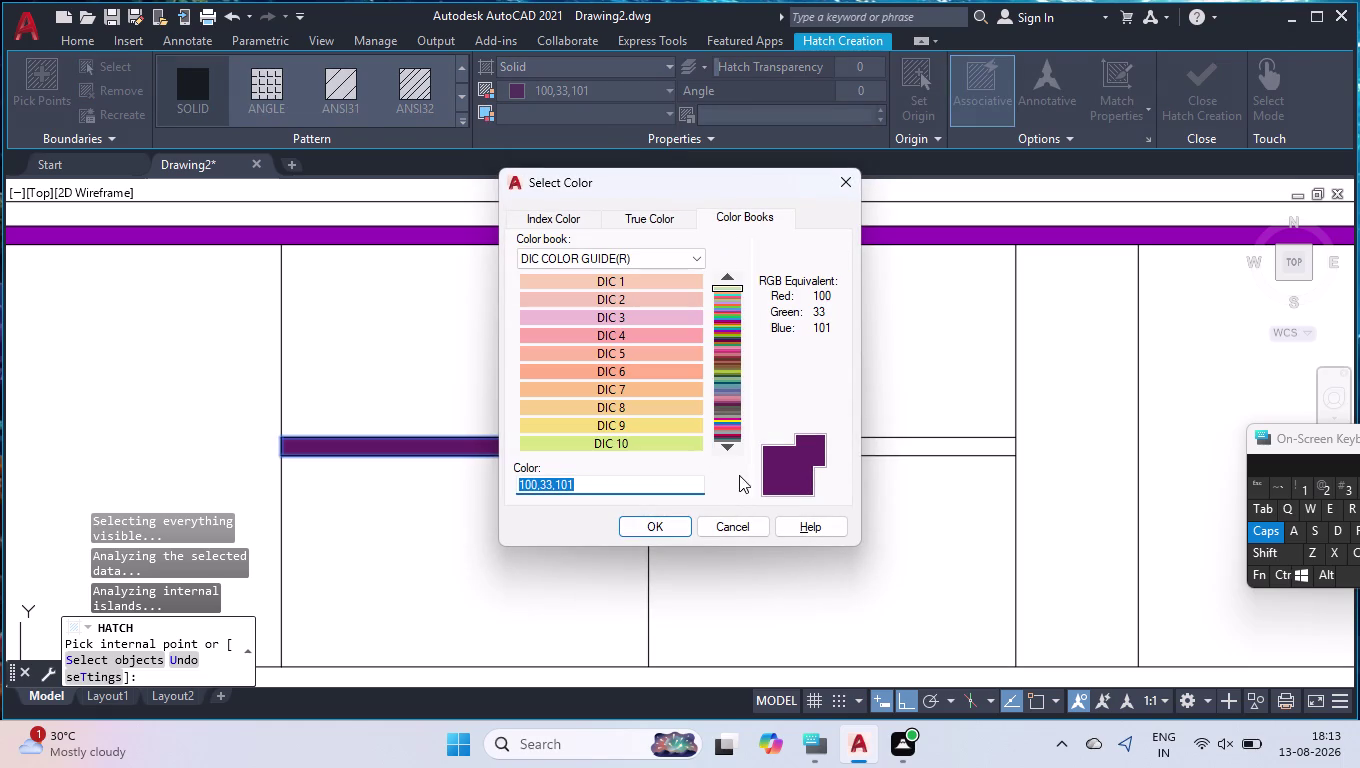
click(780, 470)
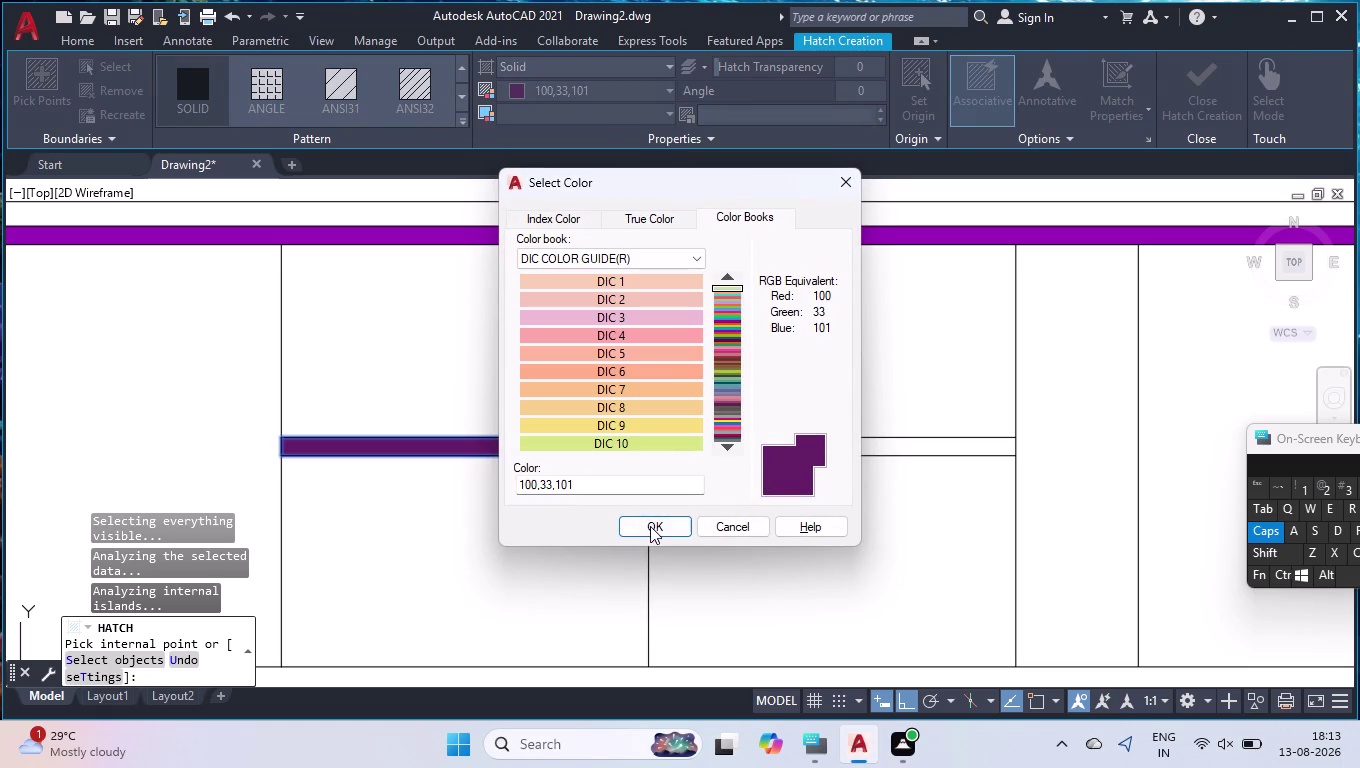
triple_click(732, 446)
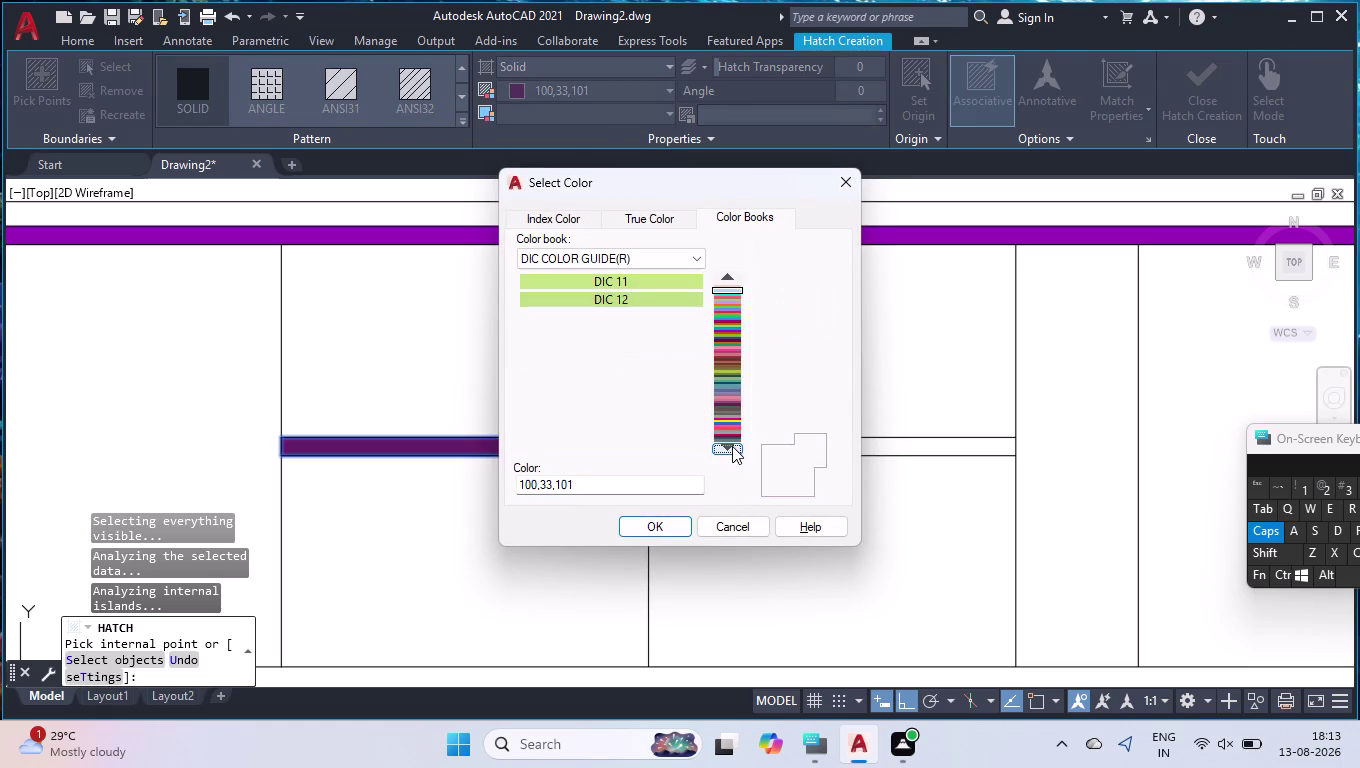
click(732, 446)
click(725, 341)
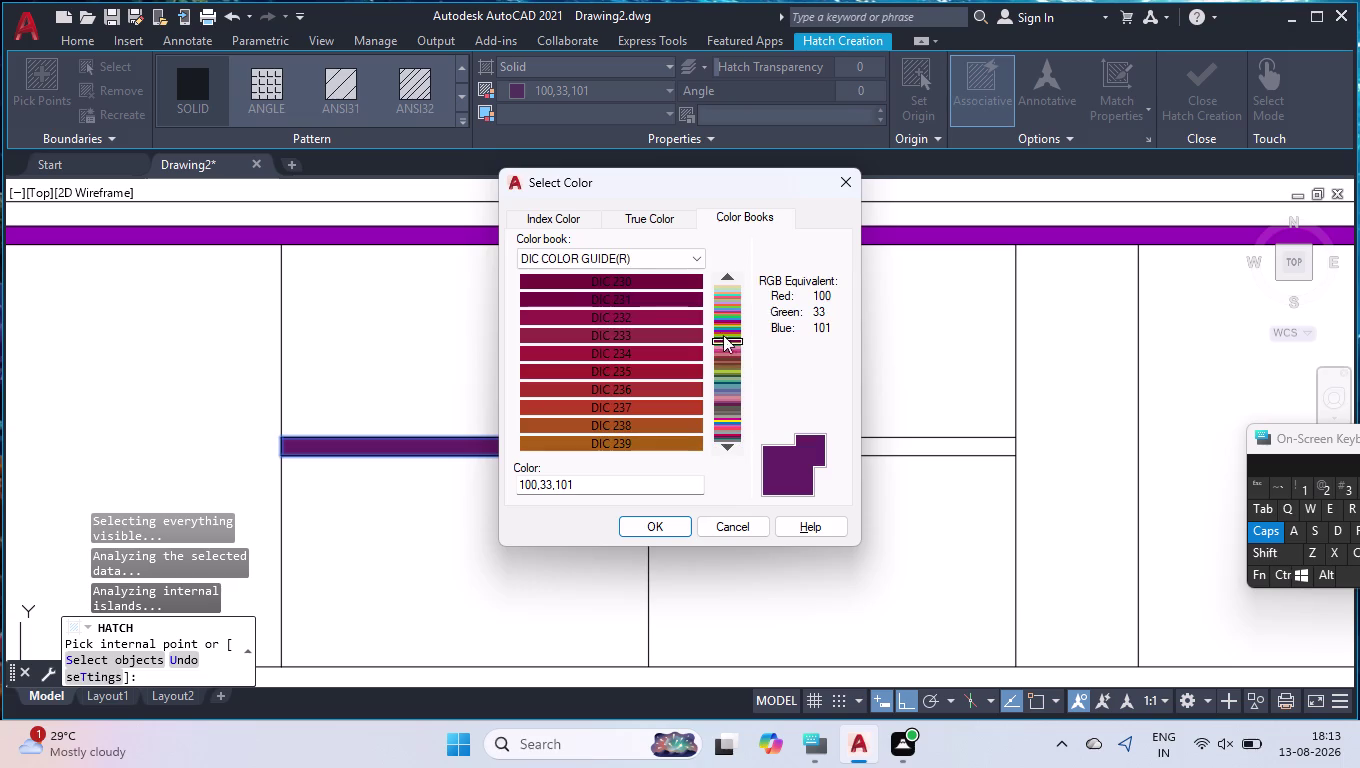
click(723, 317)
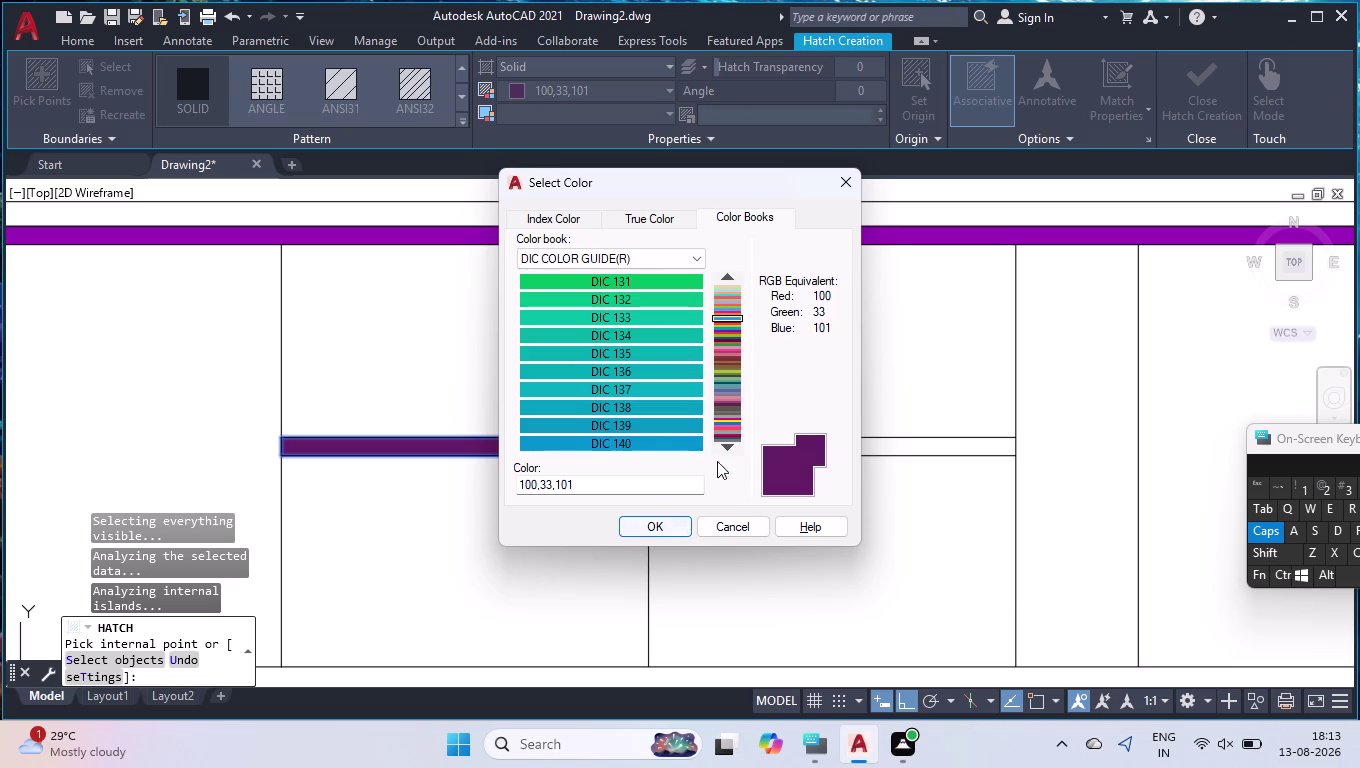
click(729, 448)
click(729, 448)
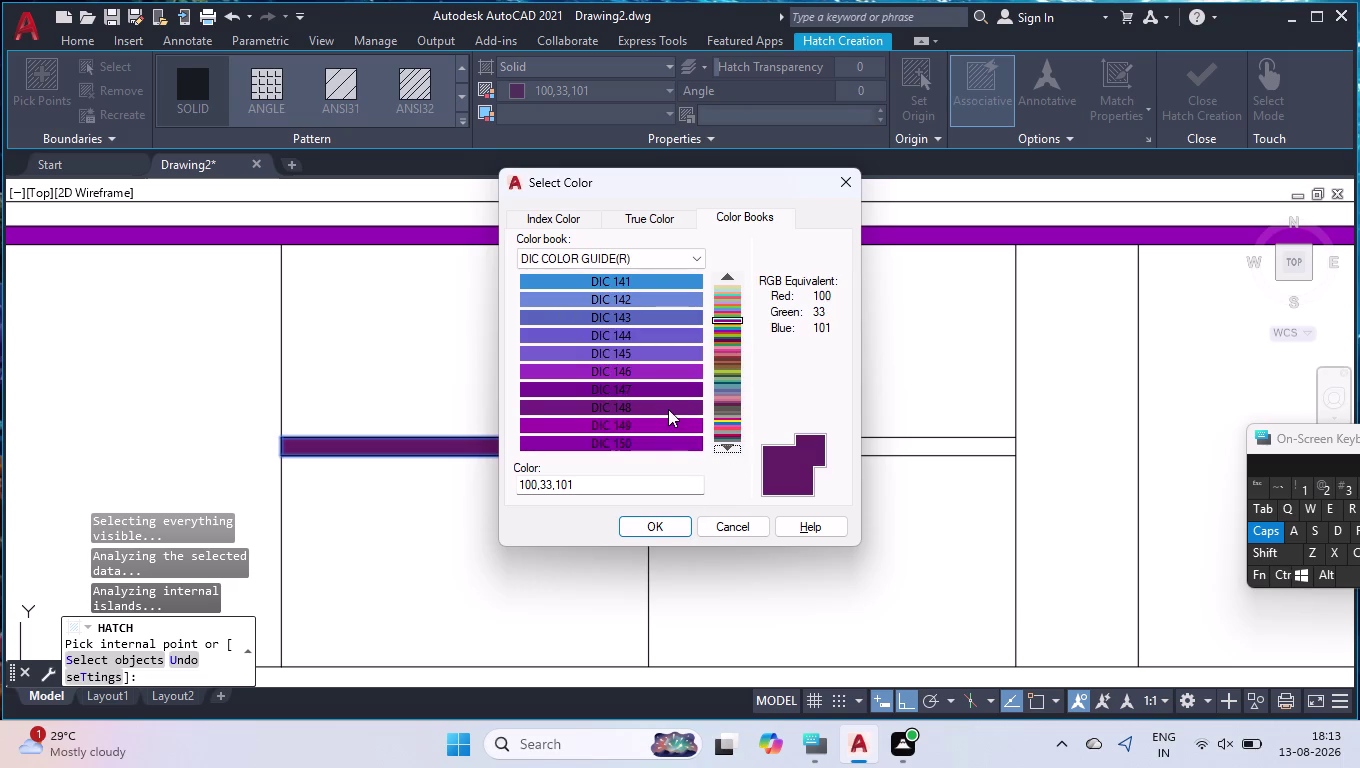
click(668, 409)
click(652, 525)
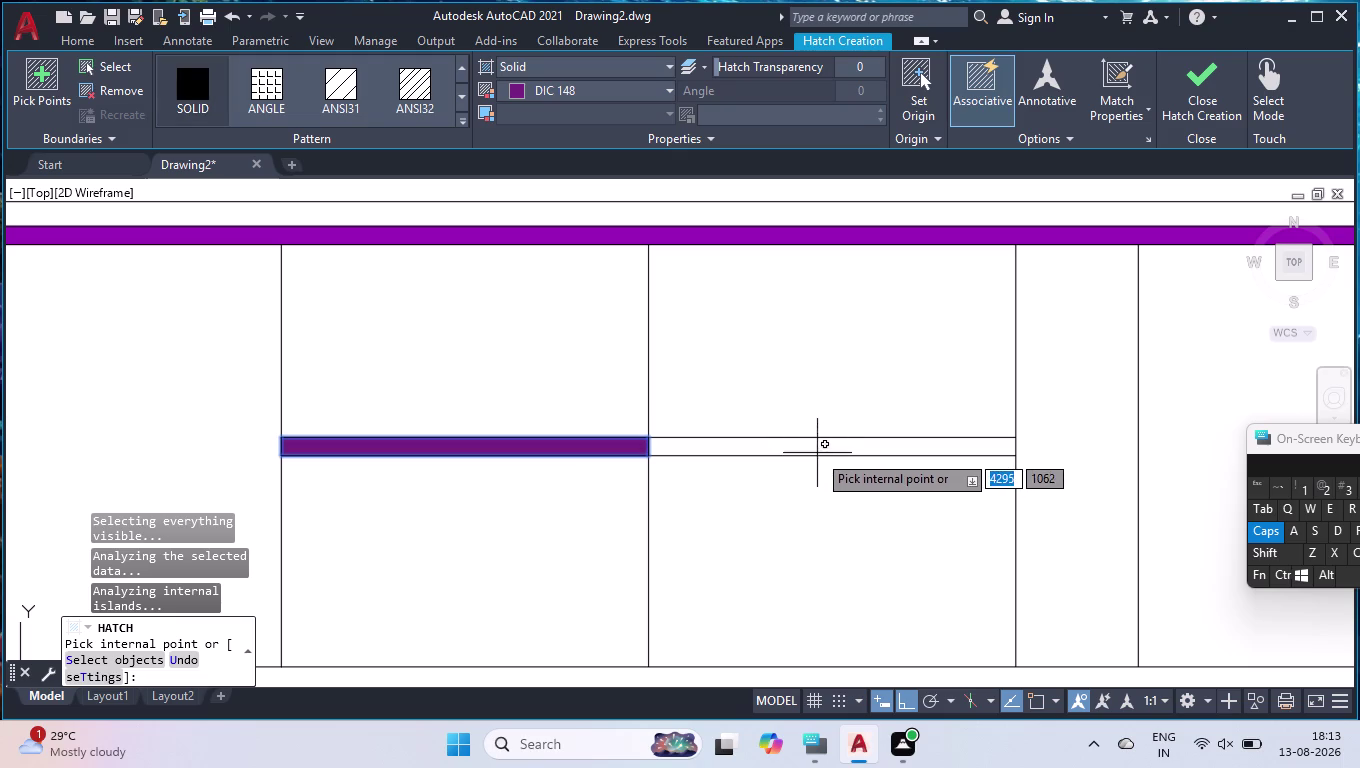
click(817, 451)
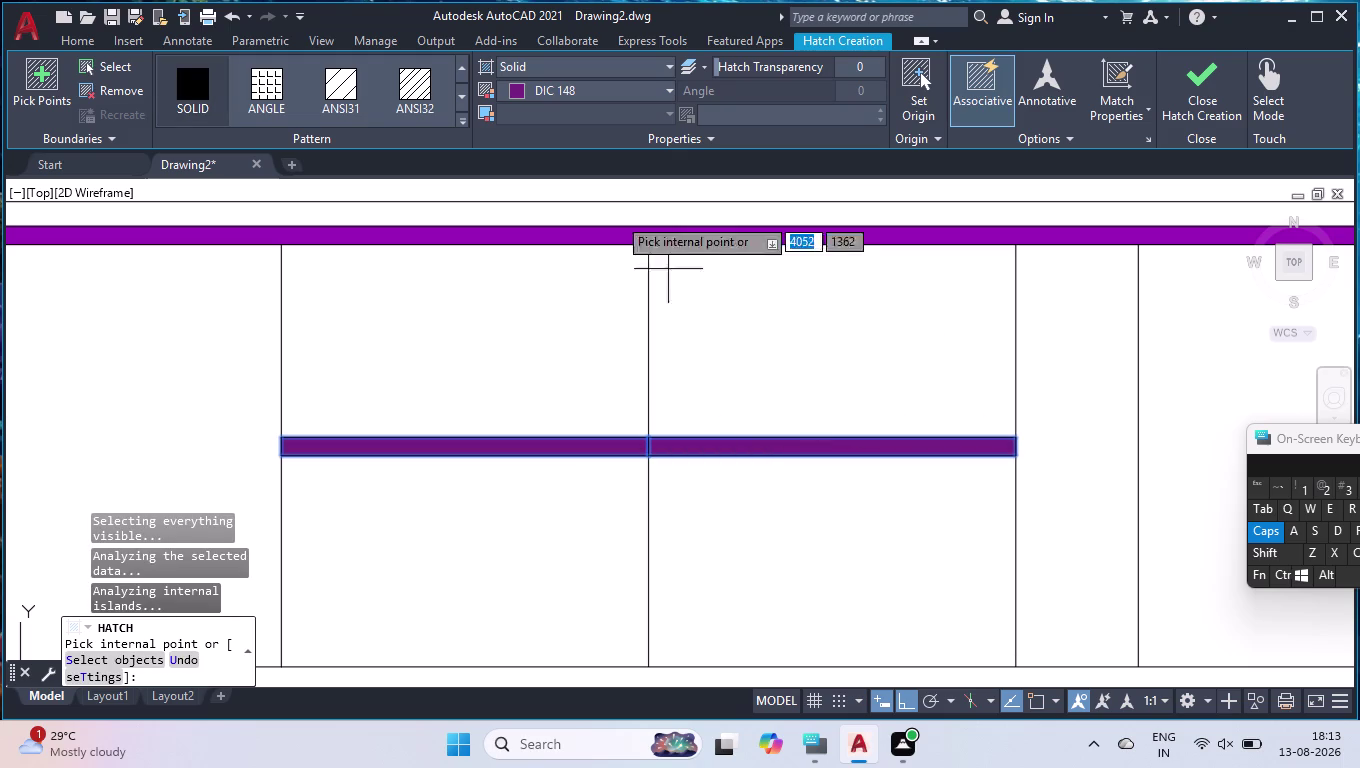
click(641, 89)
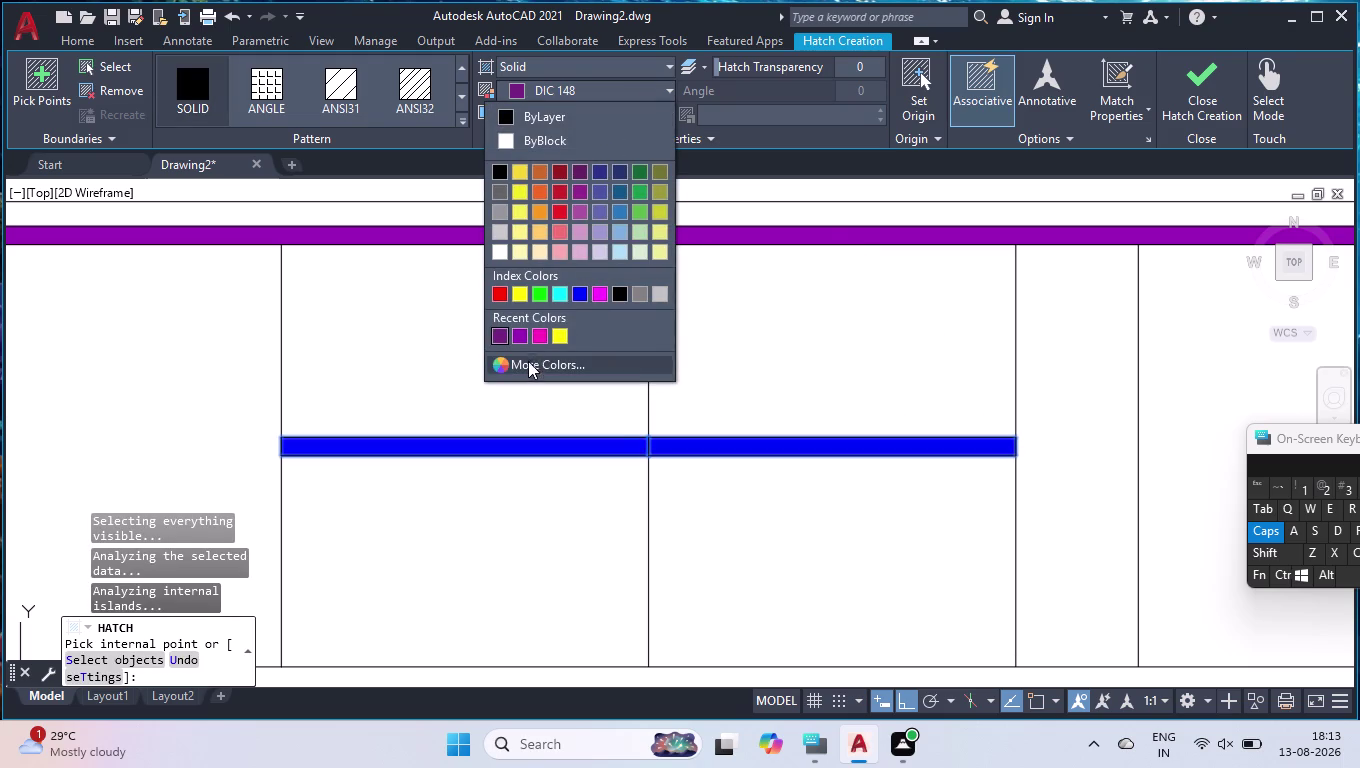
Change the rail hatch colour to color-book DIC 149 and complete the hatch.
click(528, 362)
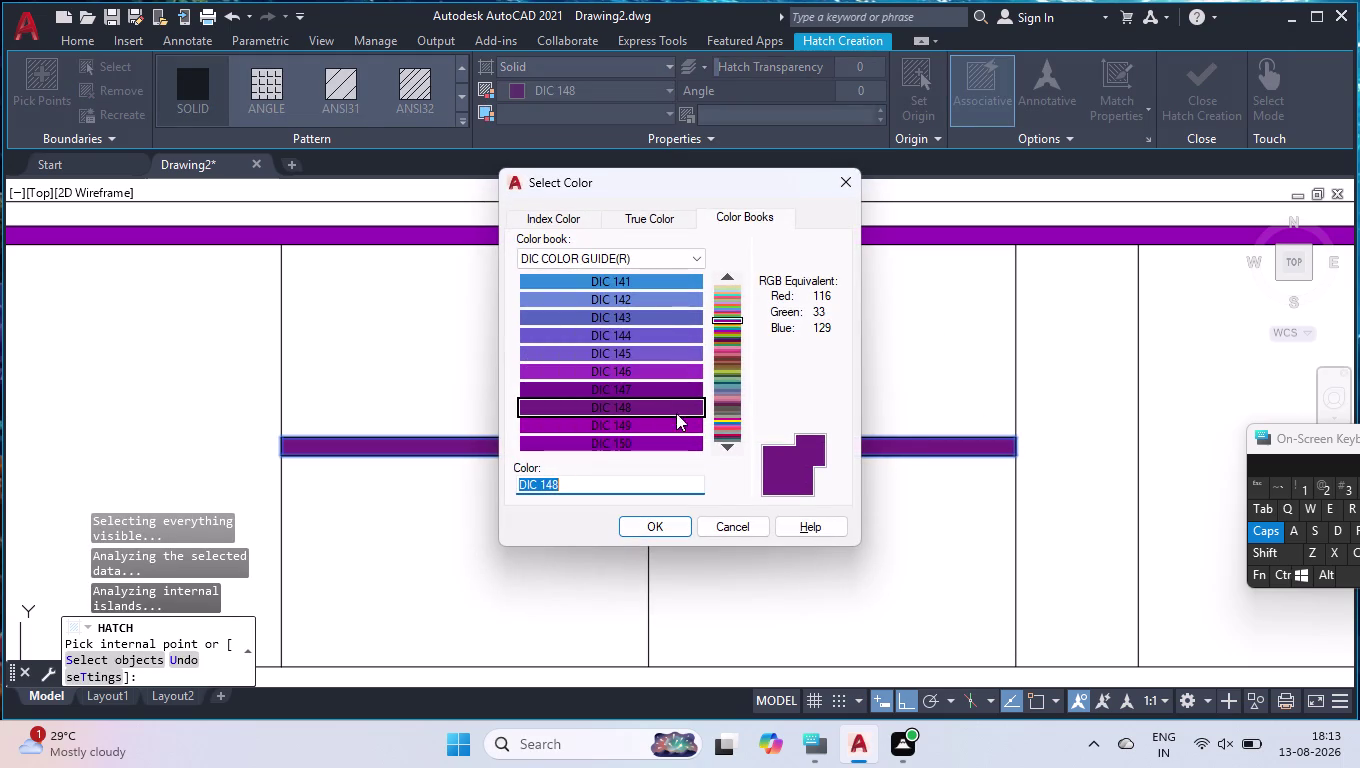
click(732, 444)
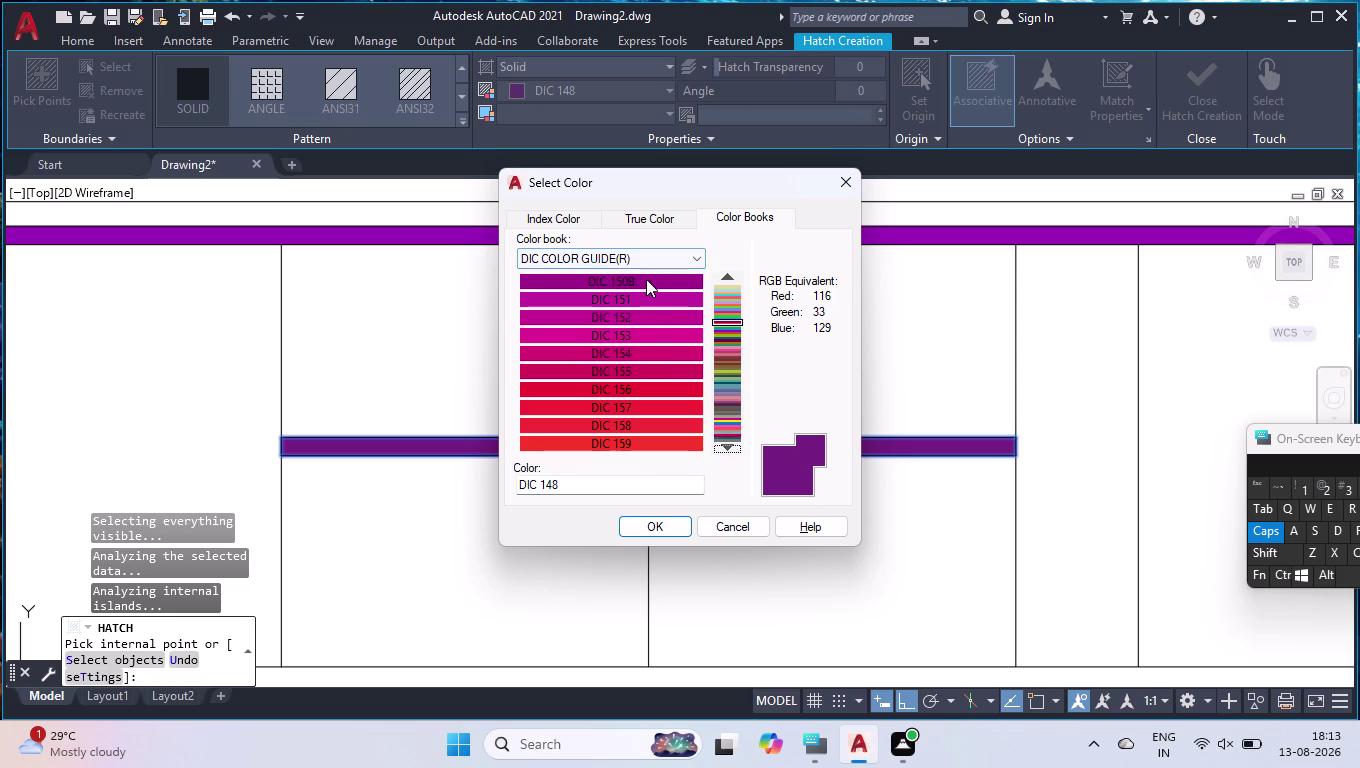
click(646, 279)
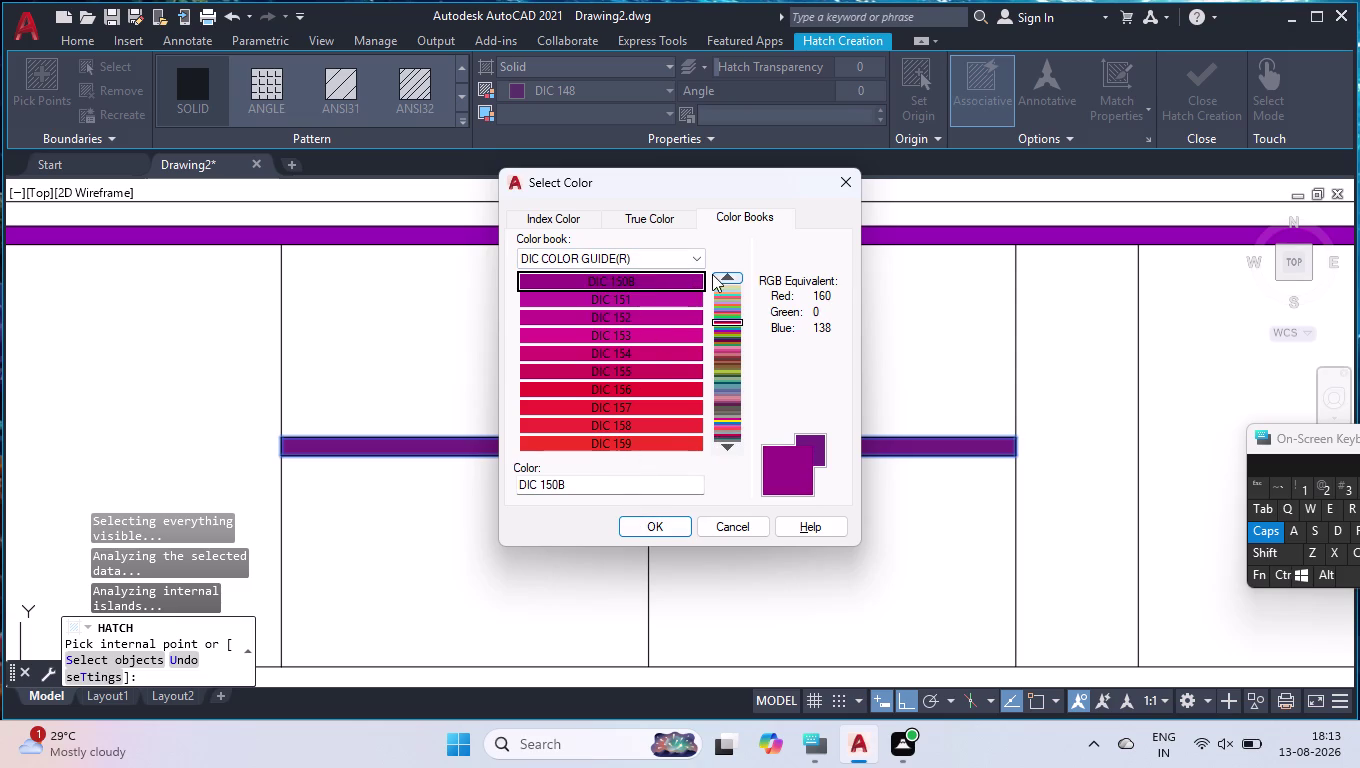
click(725, 275)
click(609, 421)
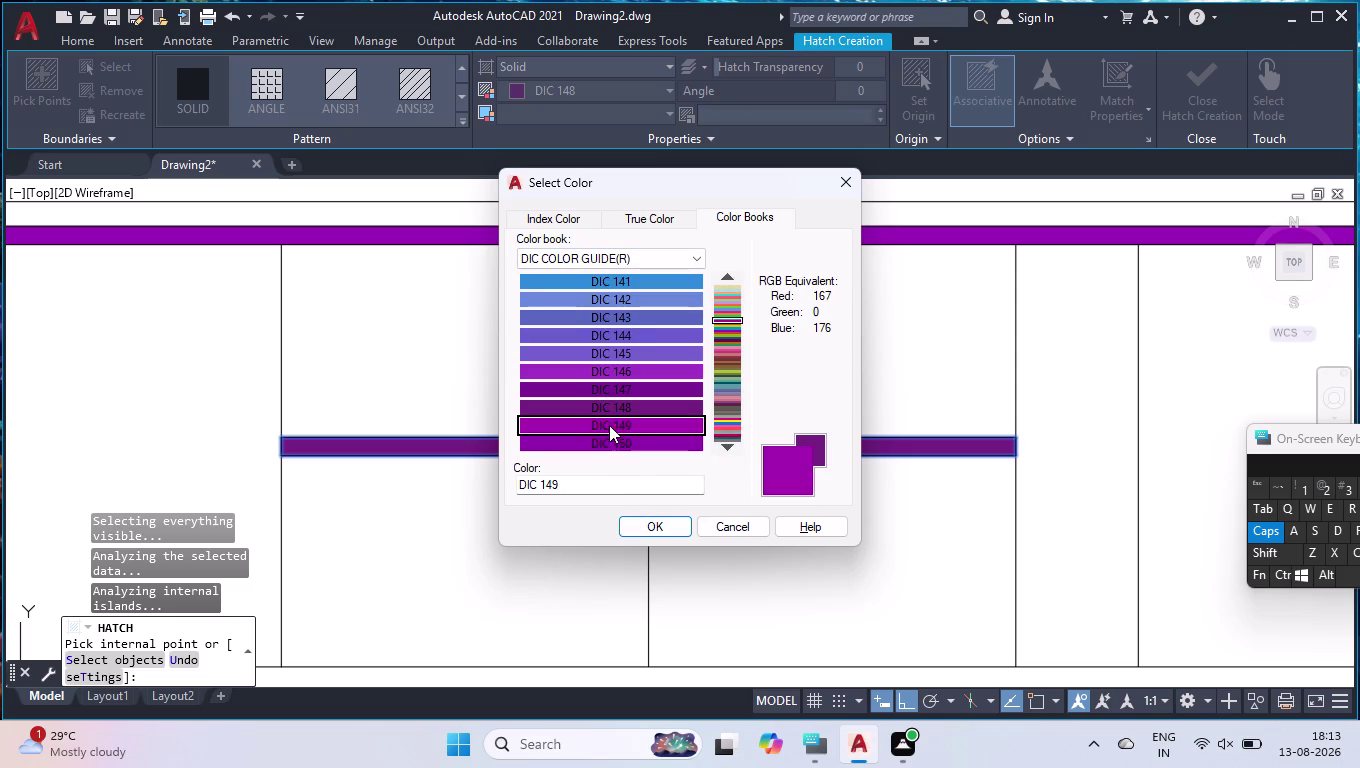
click(639, 524)
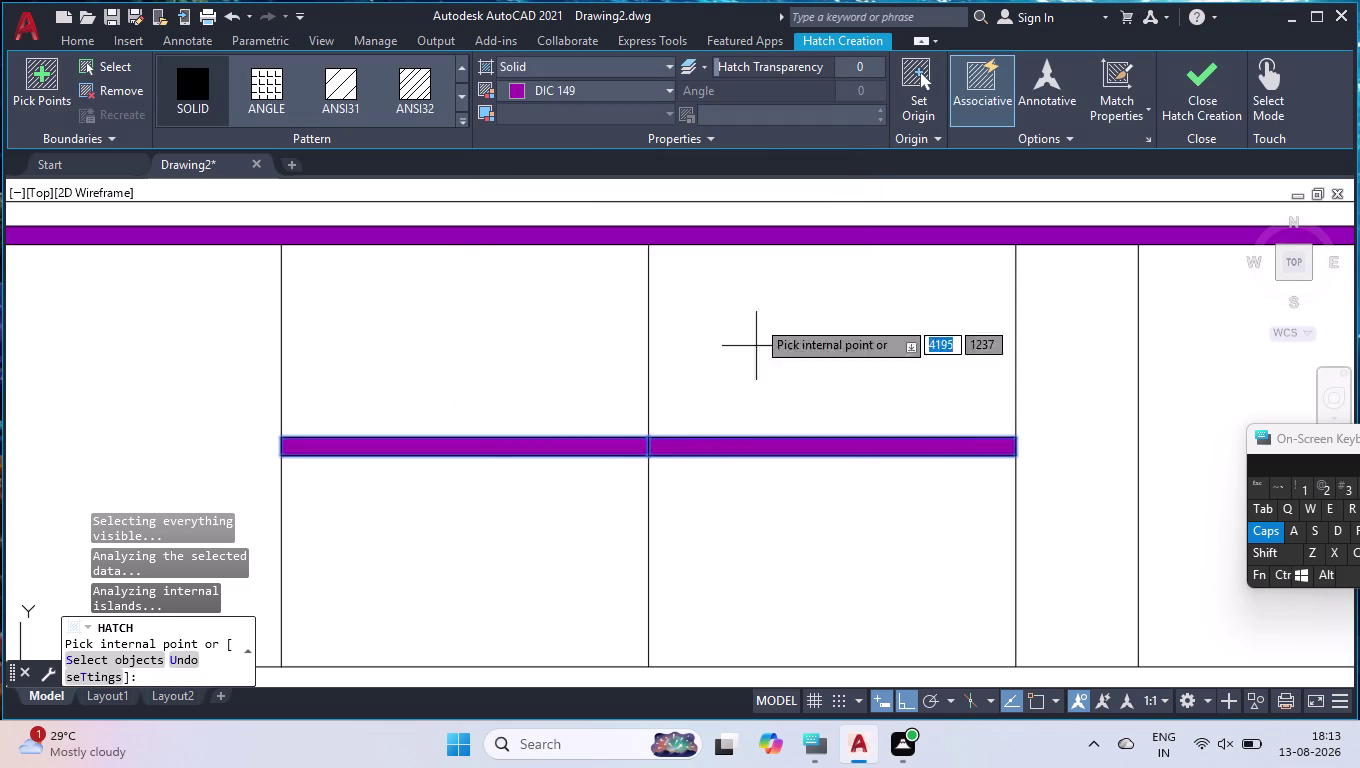
key(Return)
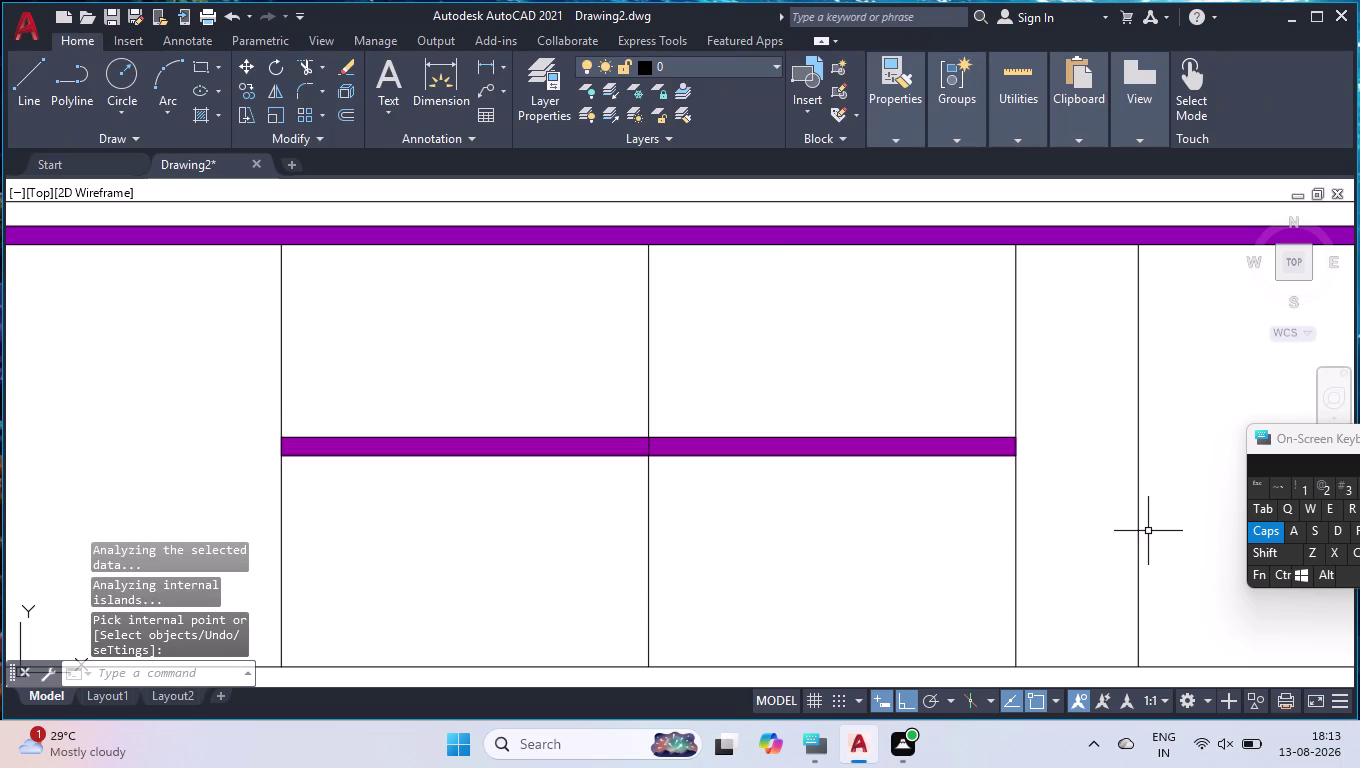
Draw a vertical line from the left bay's bottom midpoint, found with M2P, up to the top purple rail.
scroll(down, 3)
scroll(down, 3)
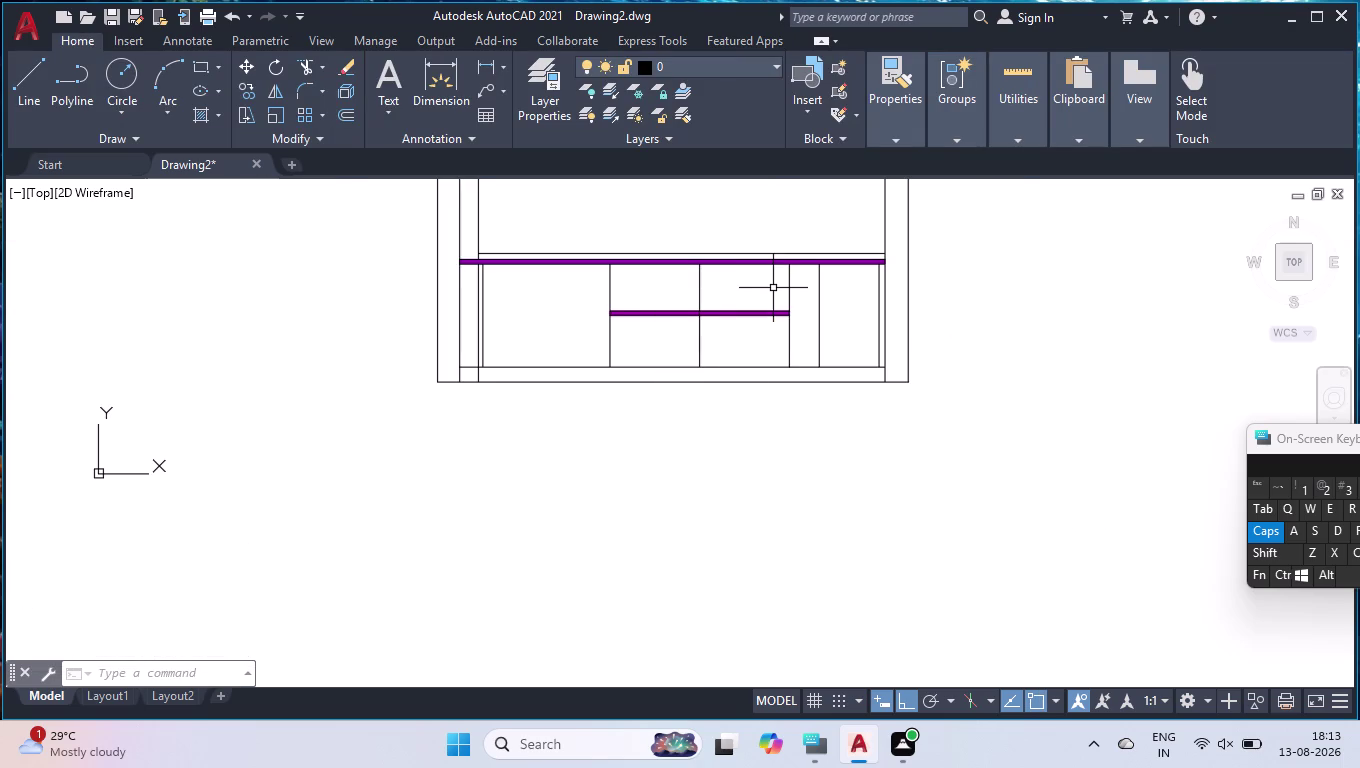
key(l)
key(Return)
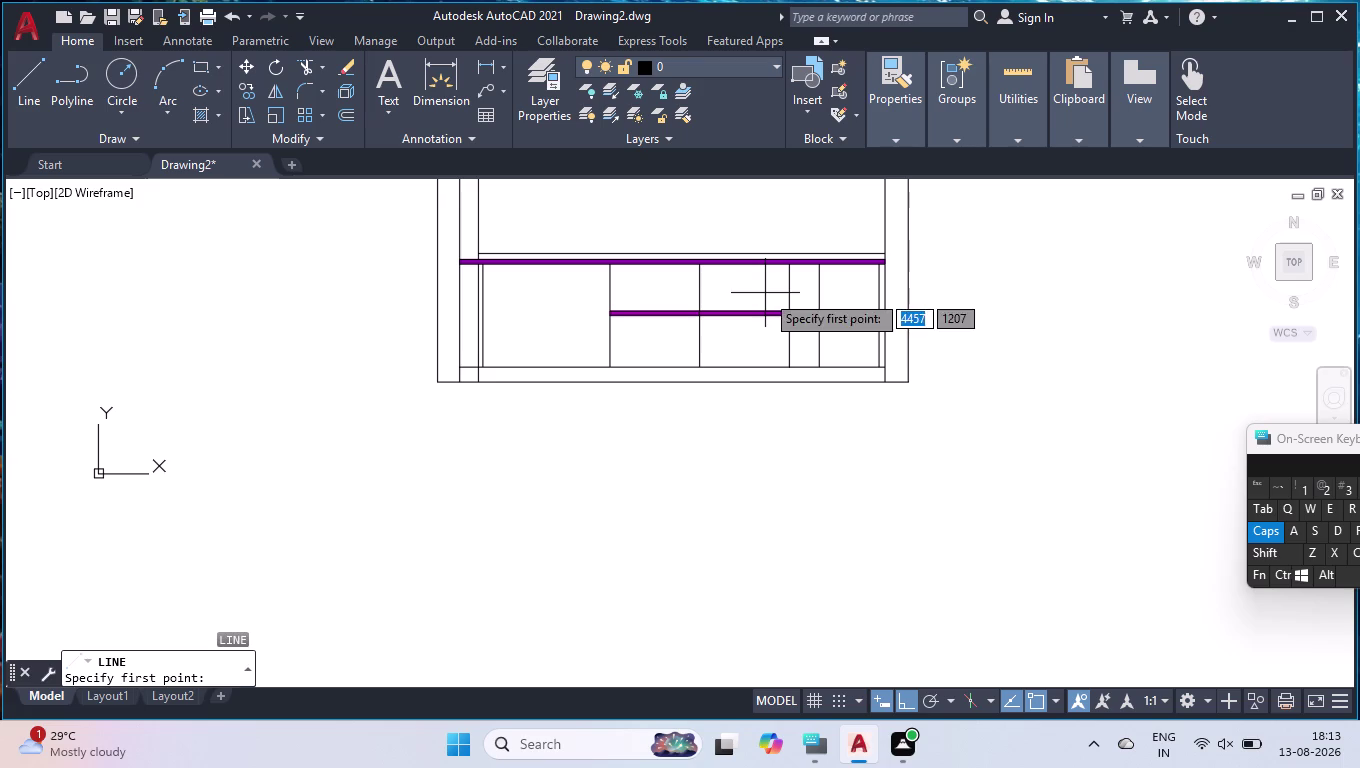
scroll(up, 3)
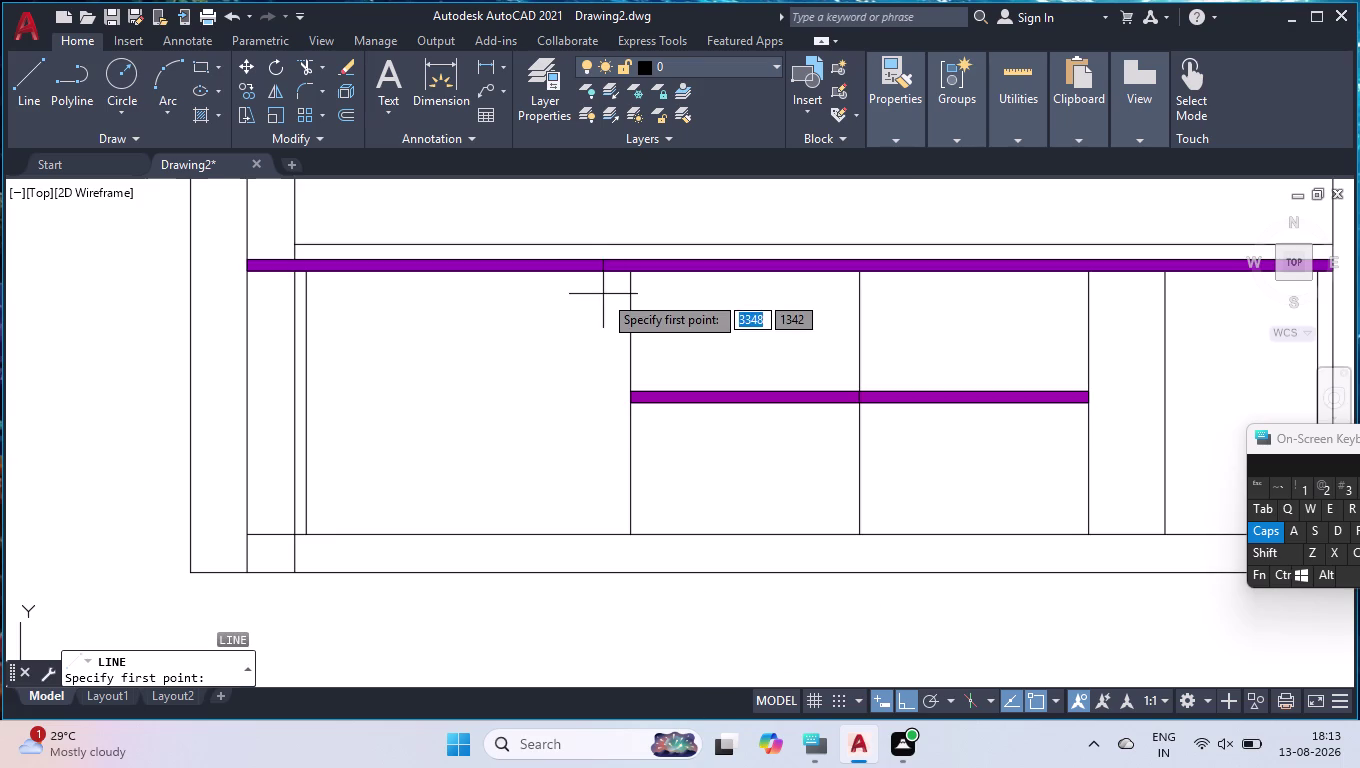
key(m)
text(2P)
key(Return)
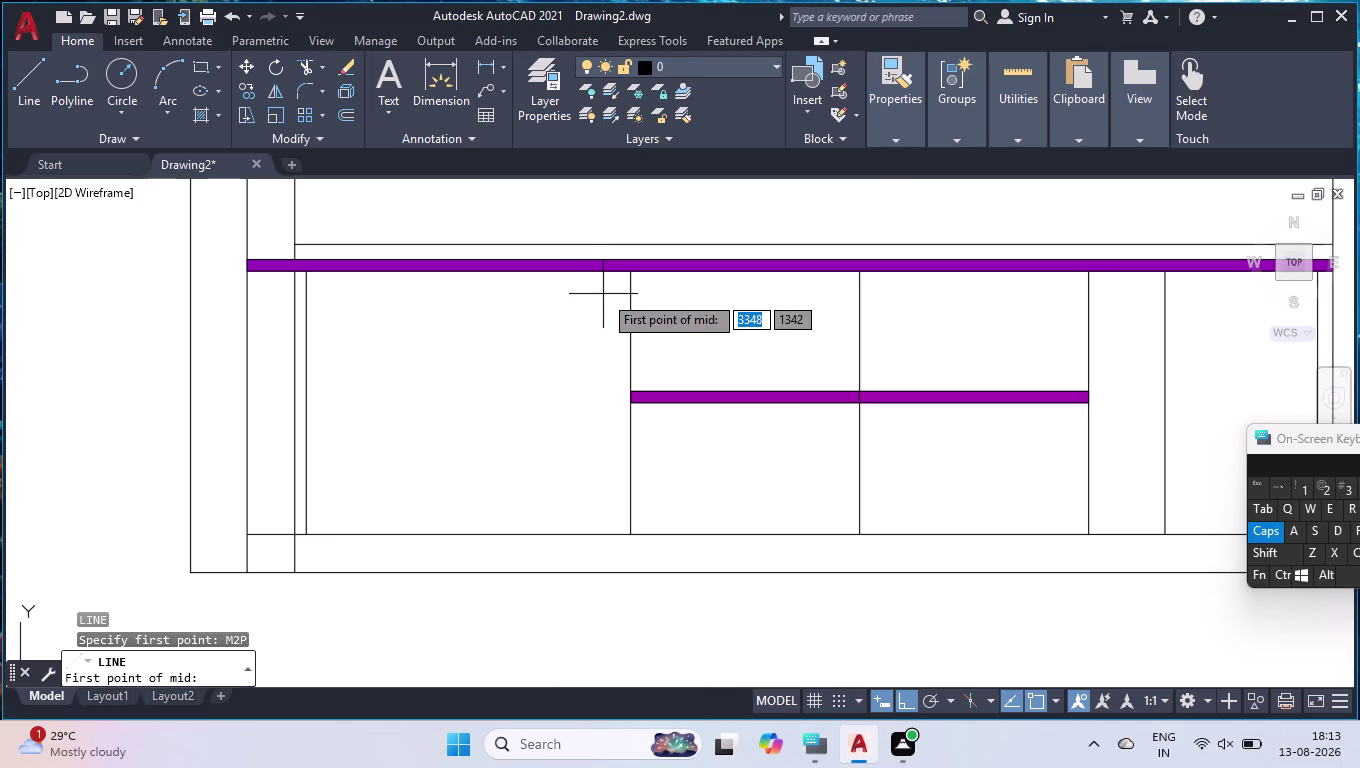
click(304, 536)
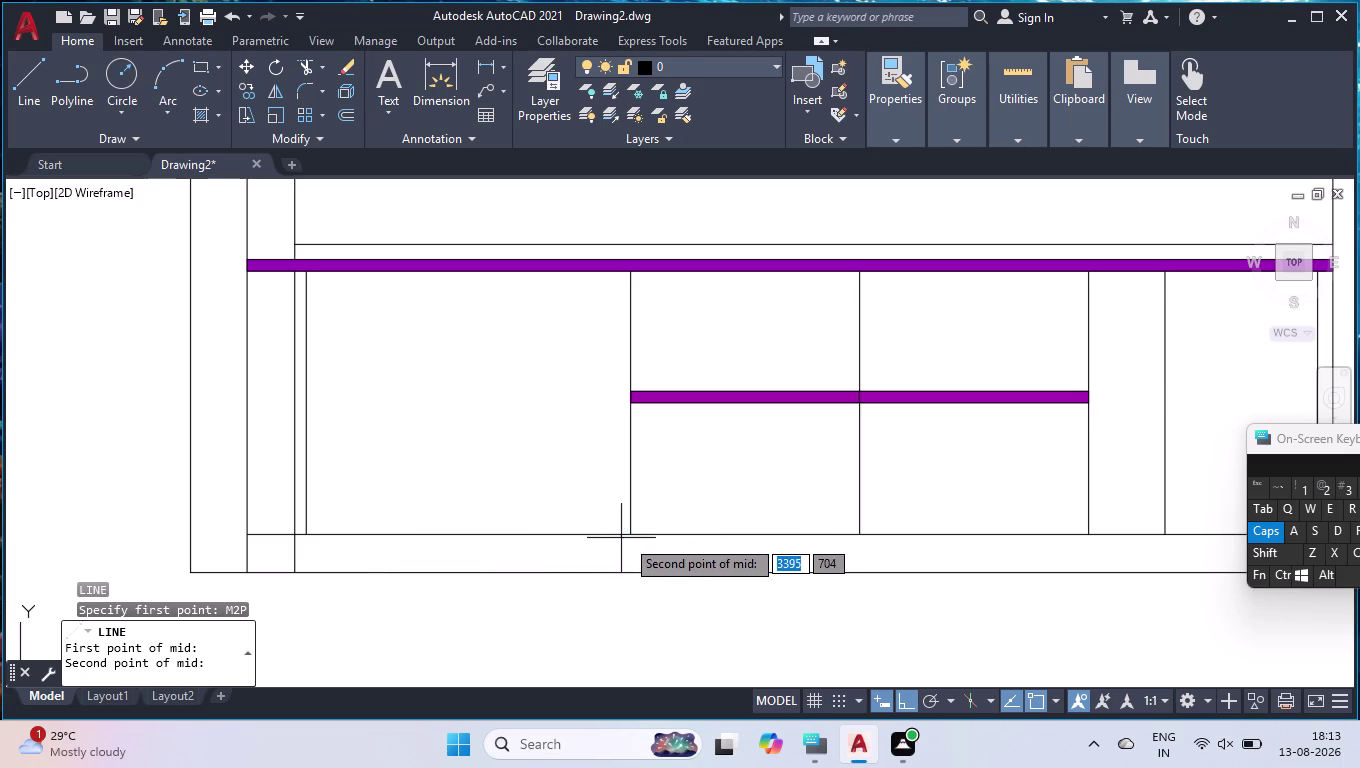
click(627, 538)
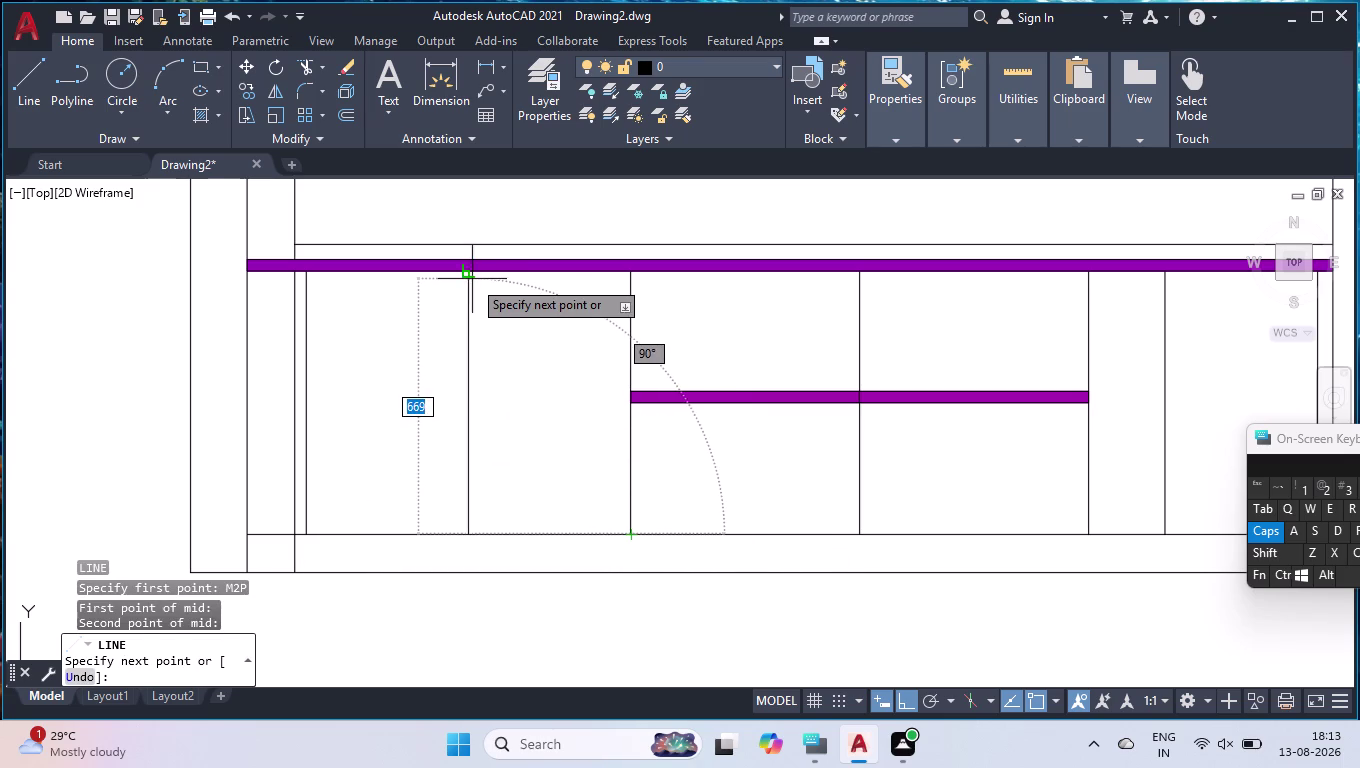
click(468, 276)
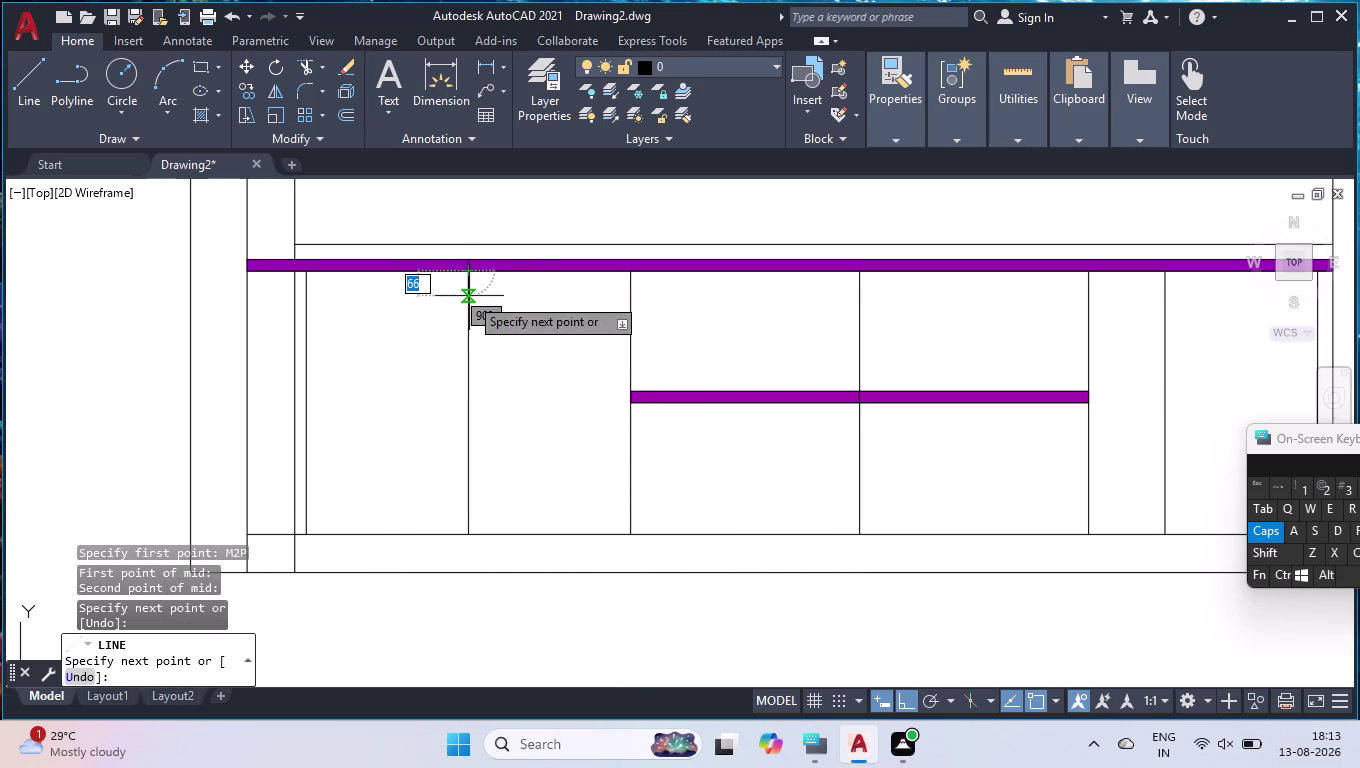
key(Return)
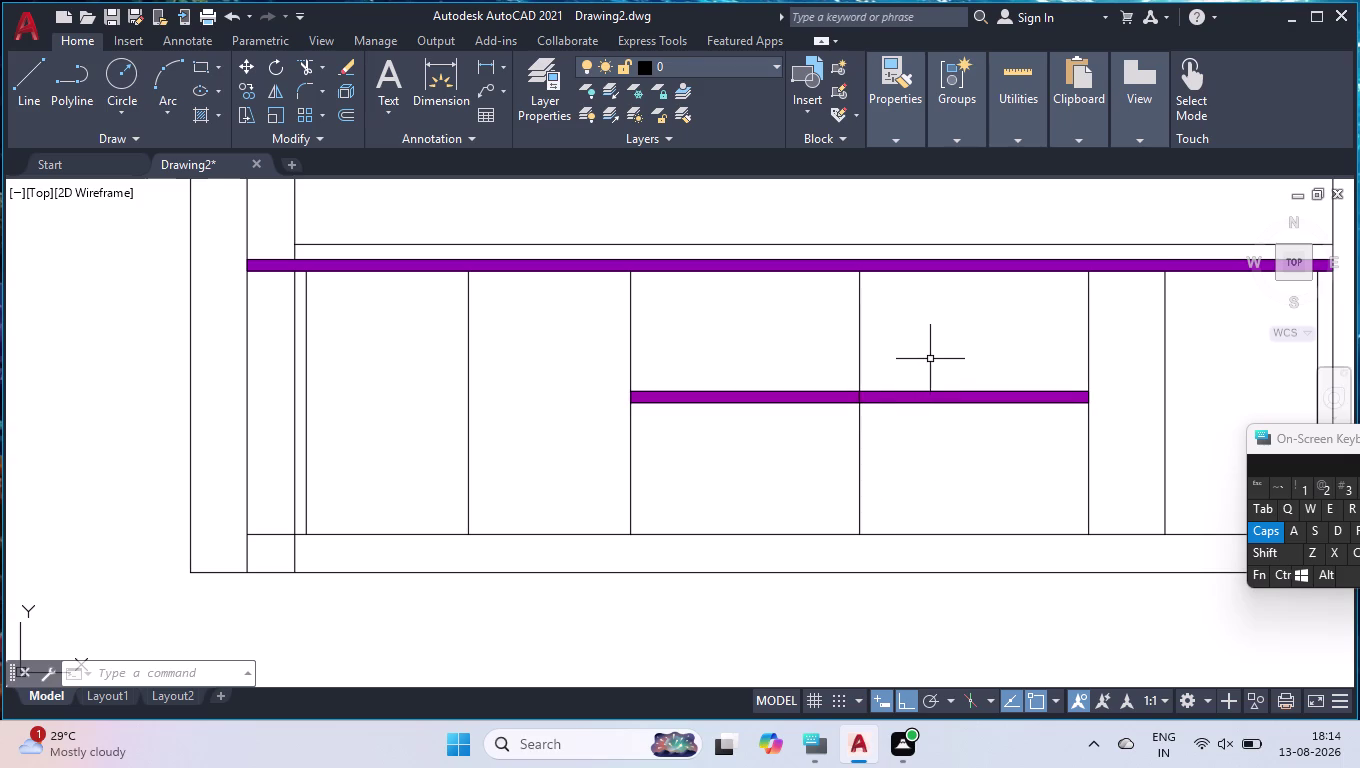
Draw a line from the midpoint between top and middle rails to the right cabinet side.
key(l)
key(Return)
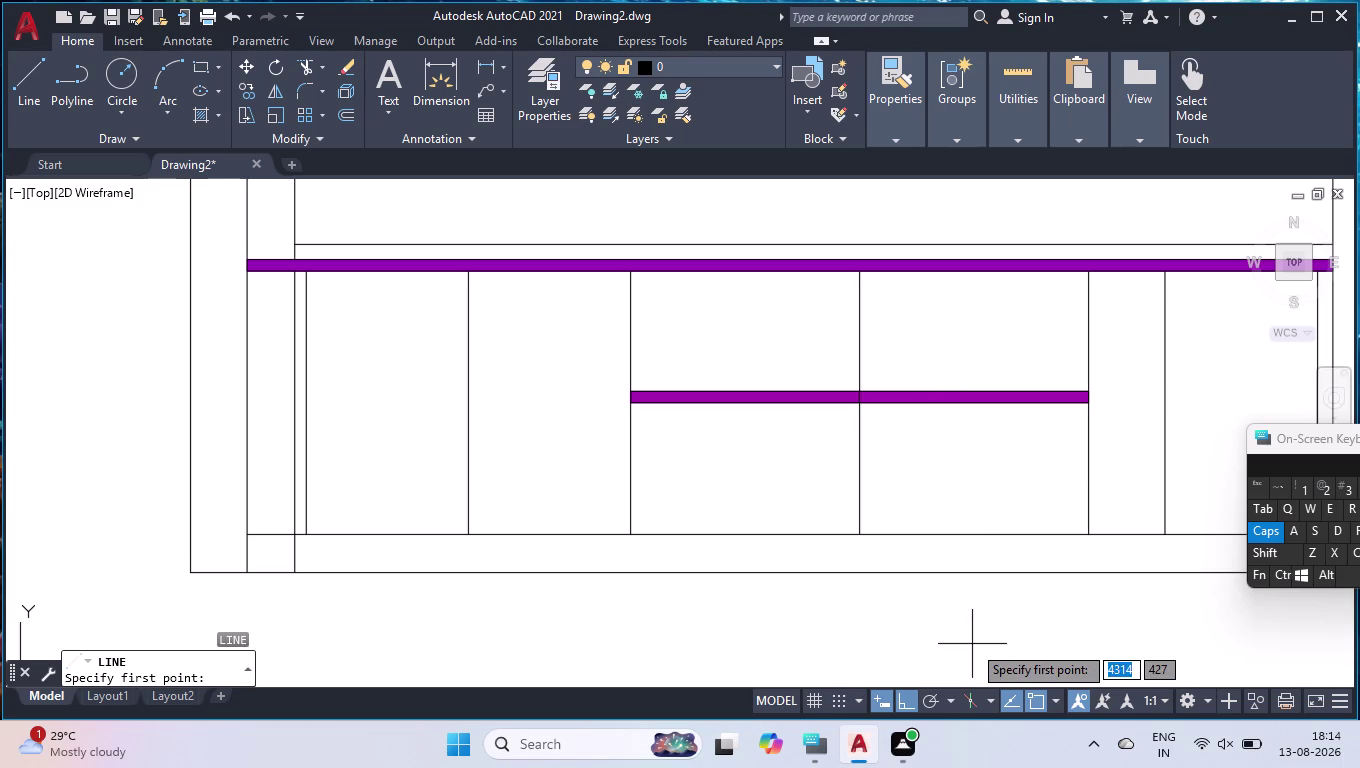
text(M2P)
key(Return)
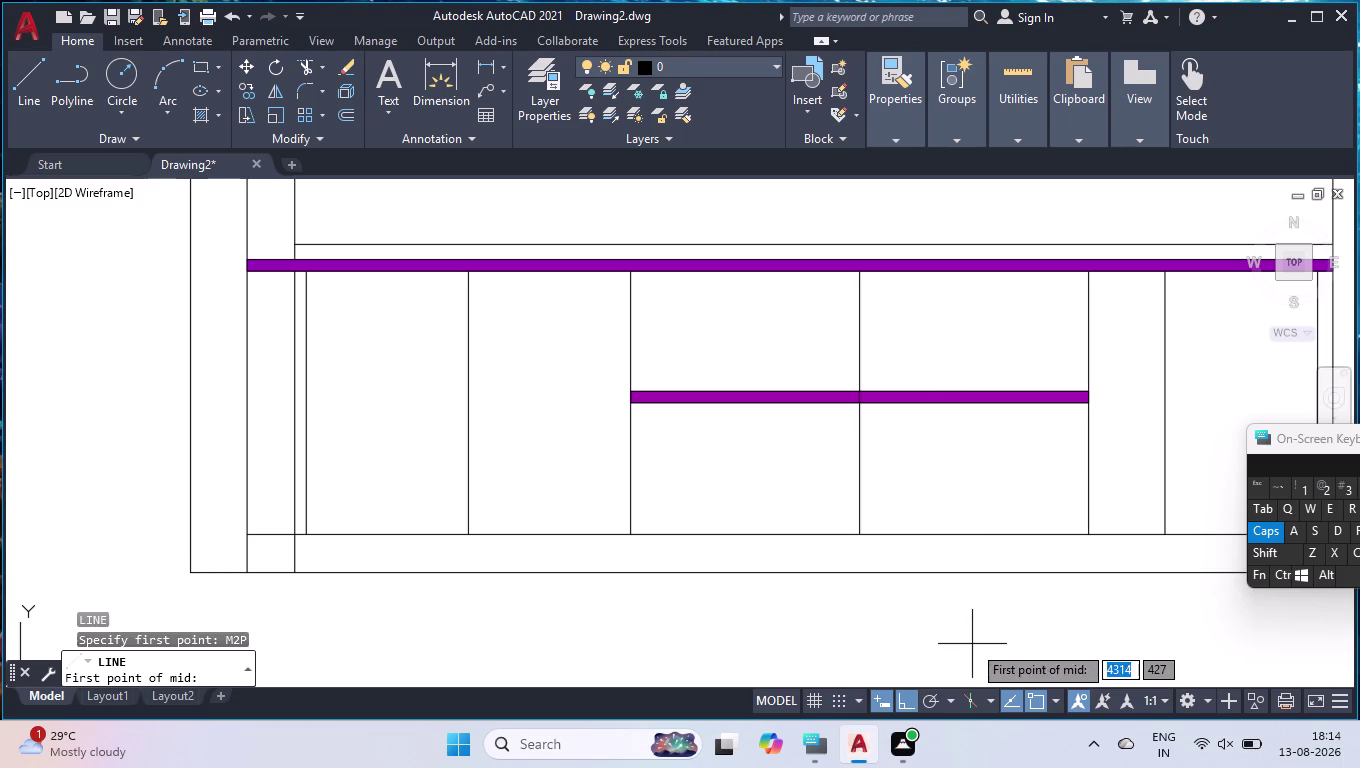
click(859, 272)
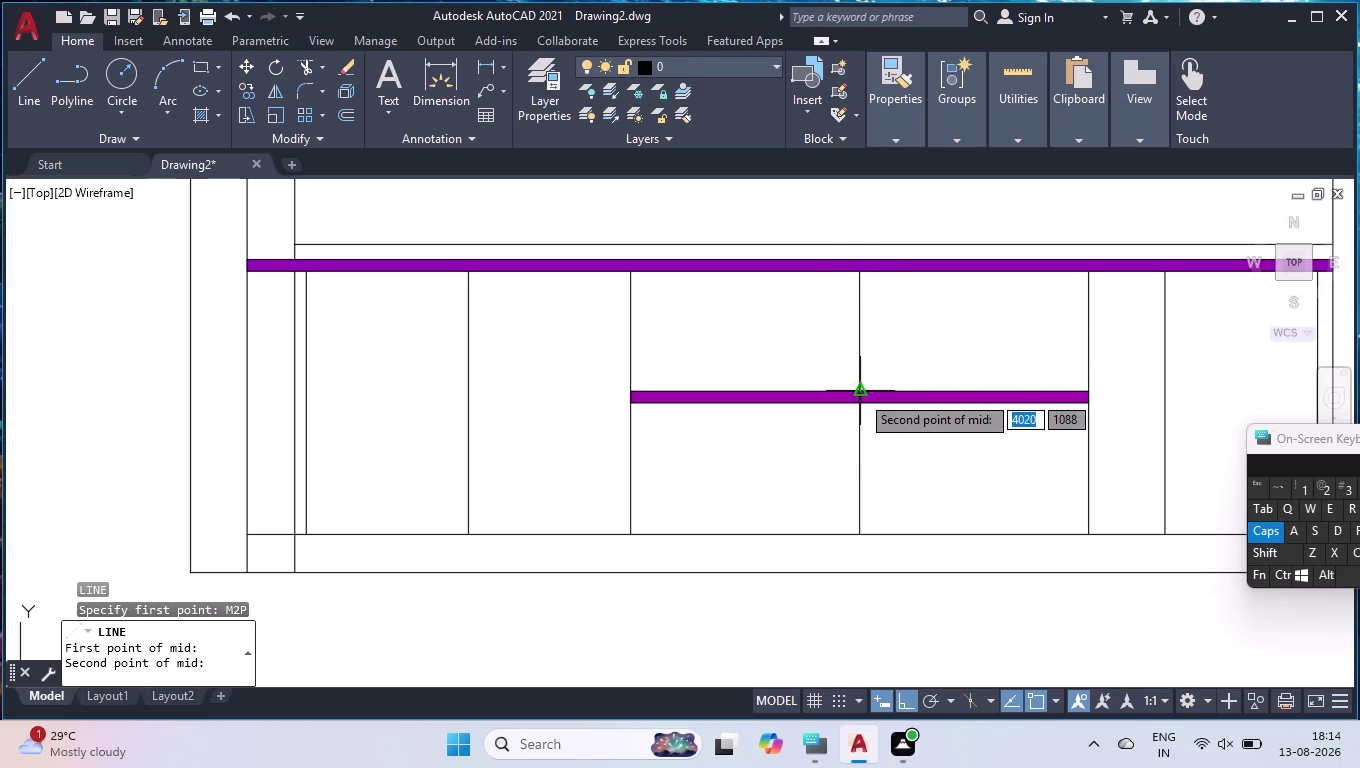
click(860, 394)
click(1093, 332)
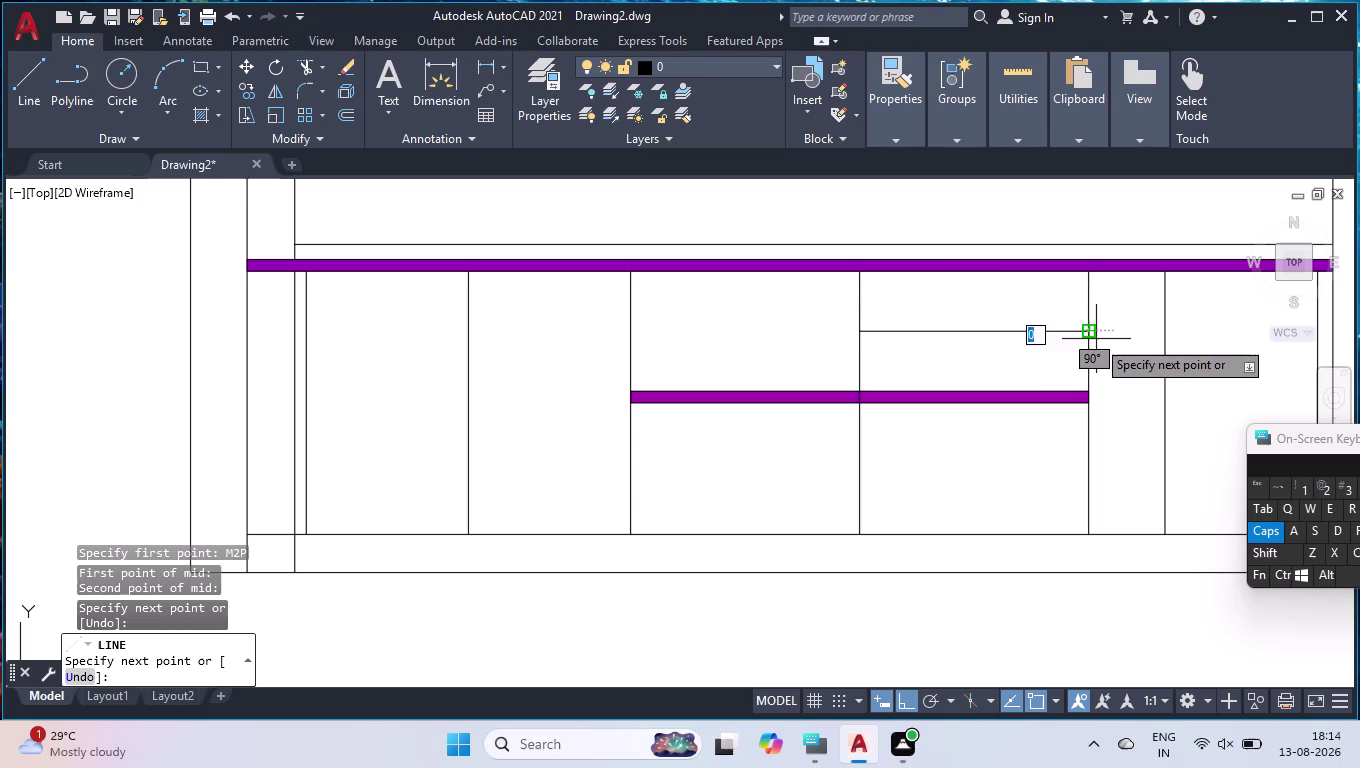
key(Return)
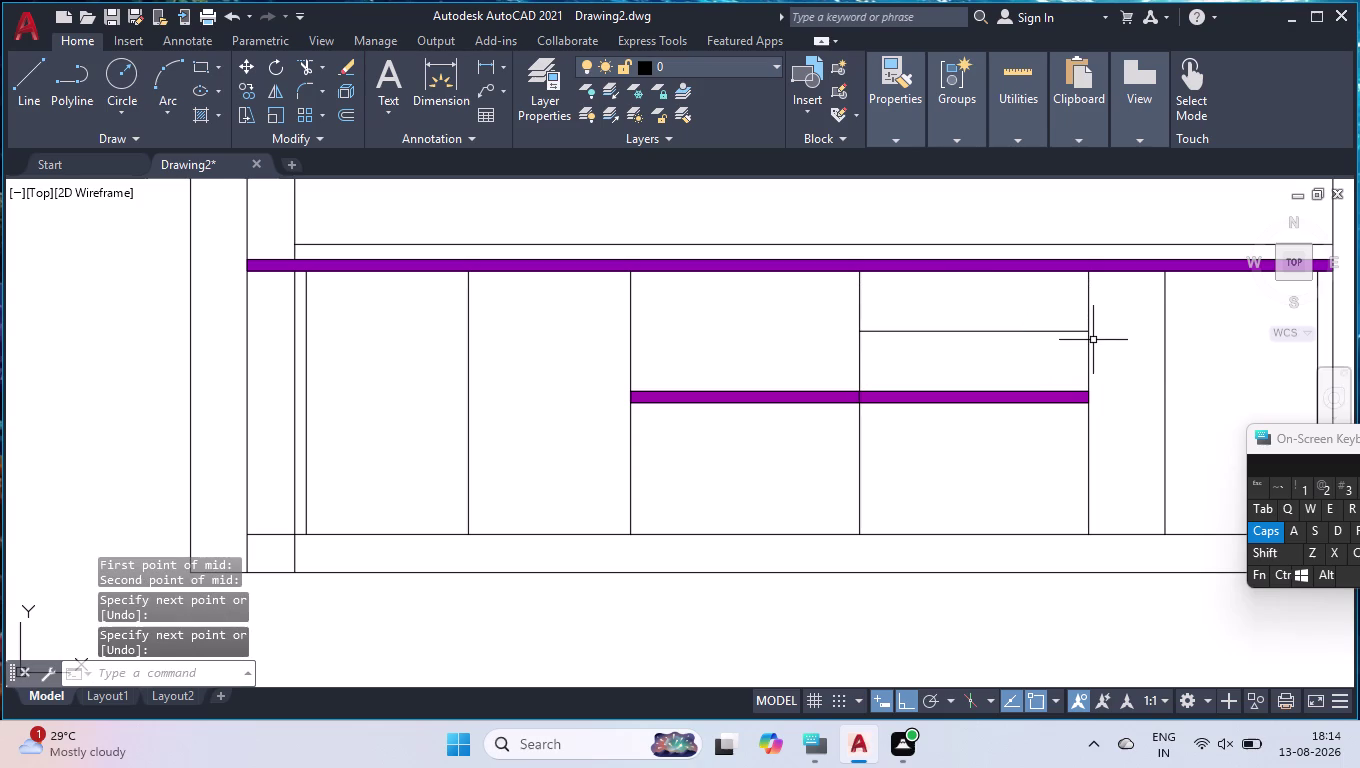
scroll(down, 3)
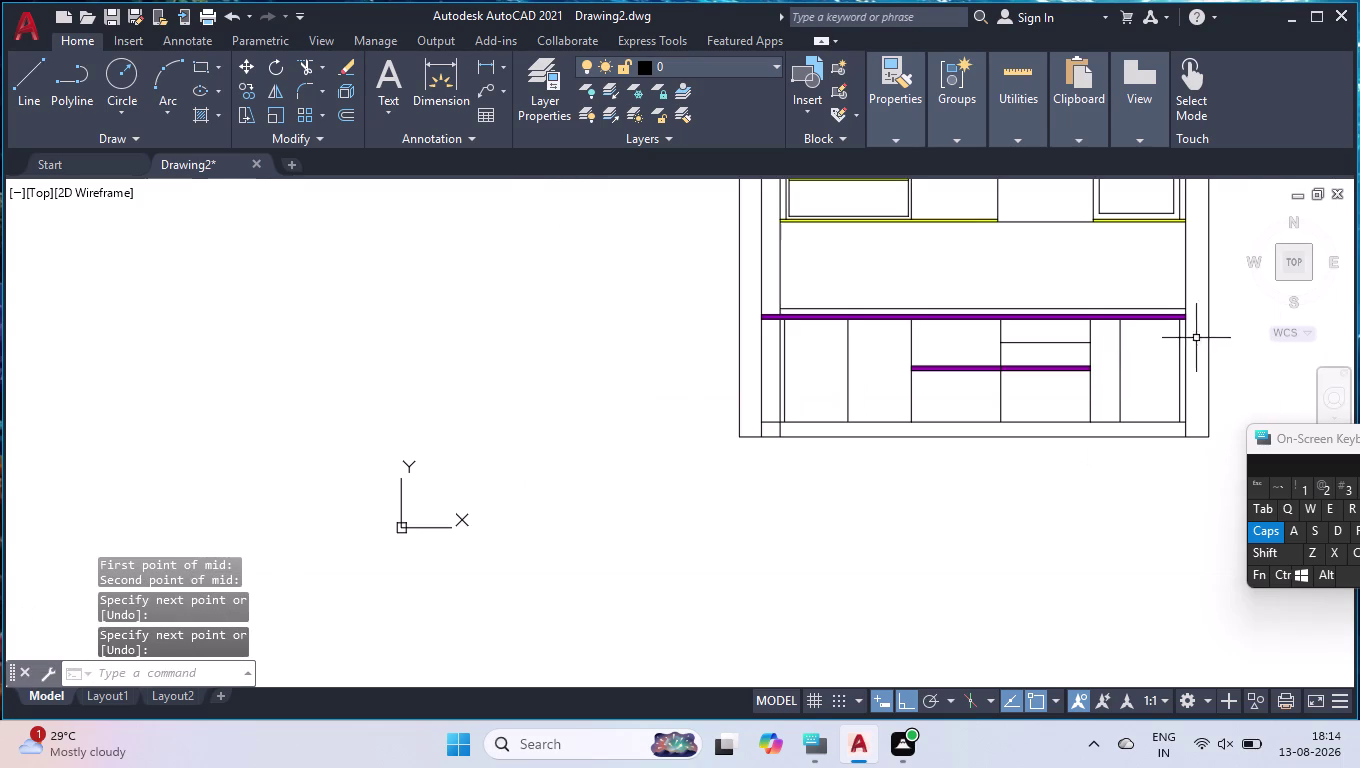
Zoom out and pan to centre the full cabinet elevation, then start the EX command.
scroll(down, 3)
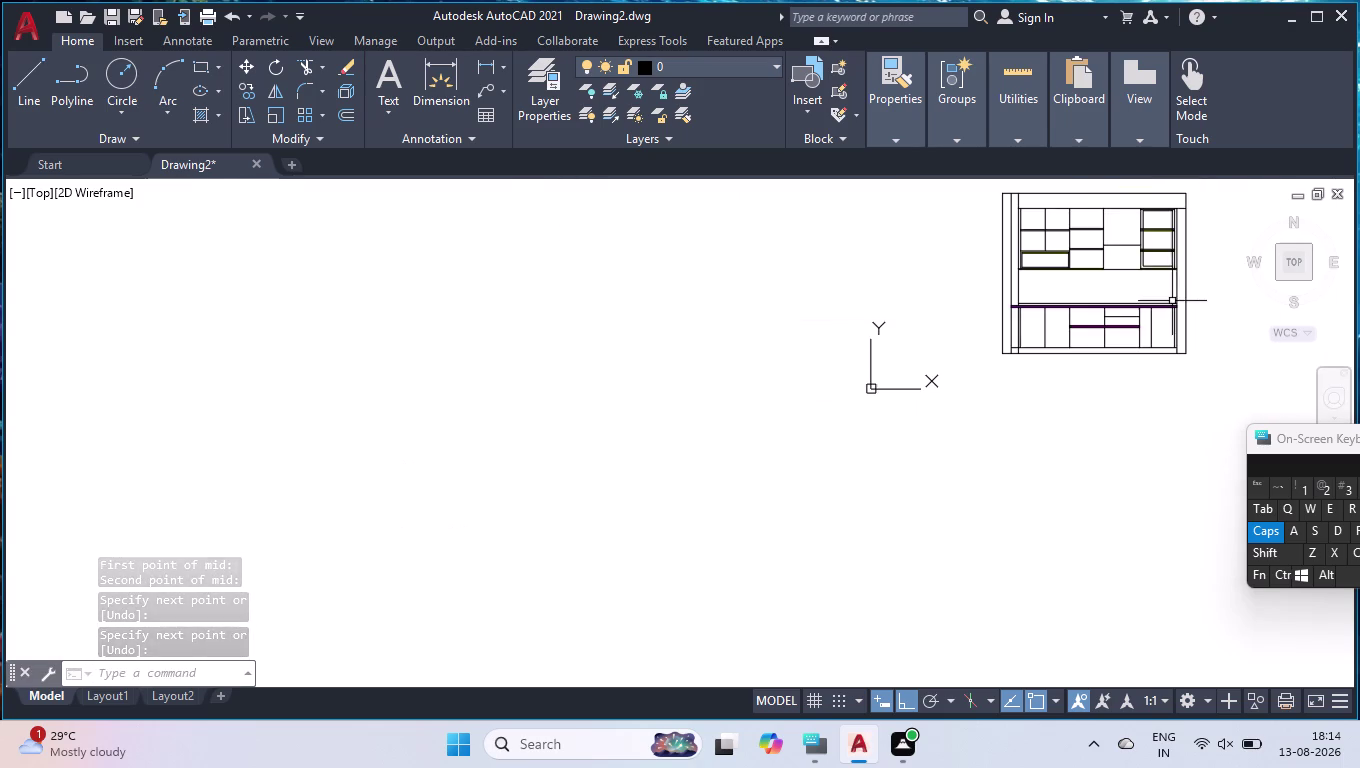
scroll(up, 3)
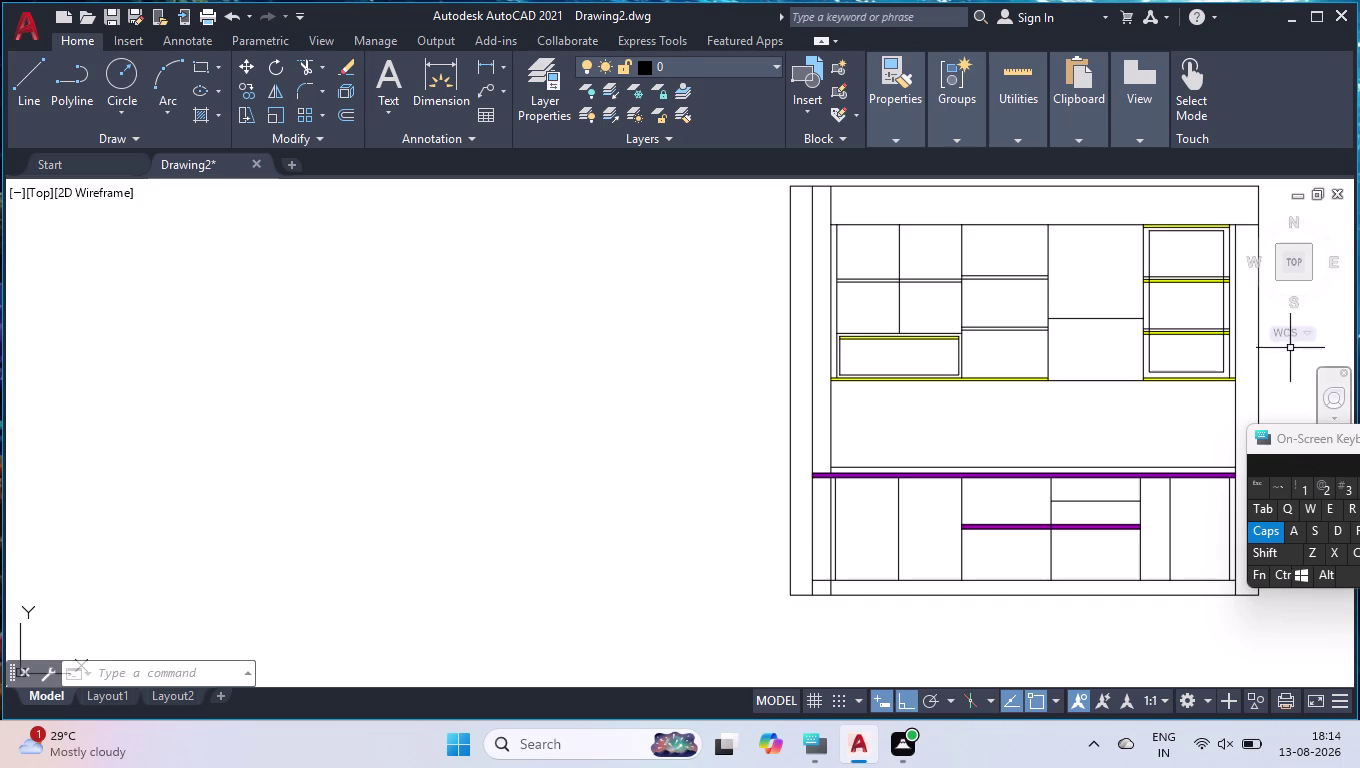
click(1331, 436)
drag(1290, 416, 1231, 411)
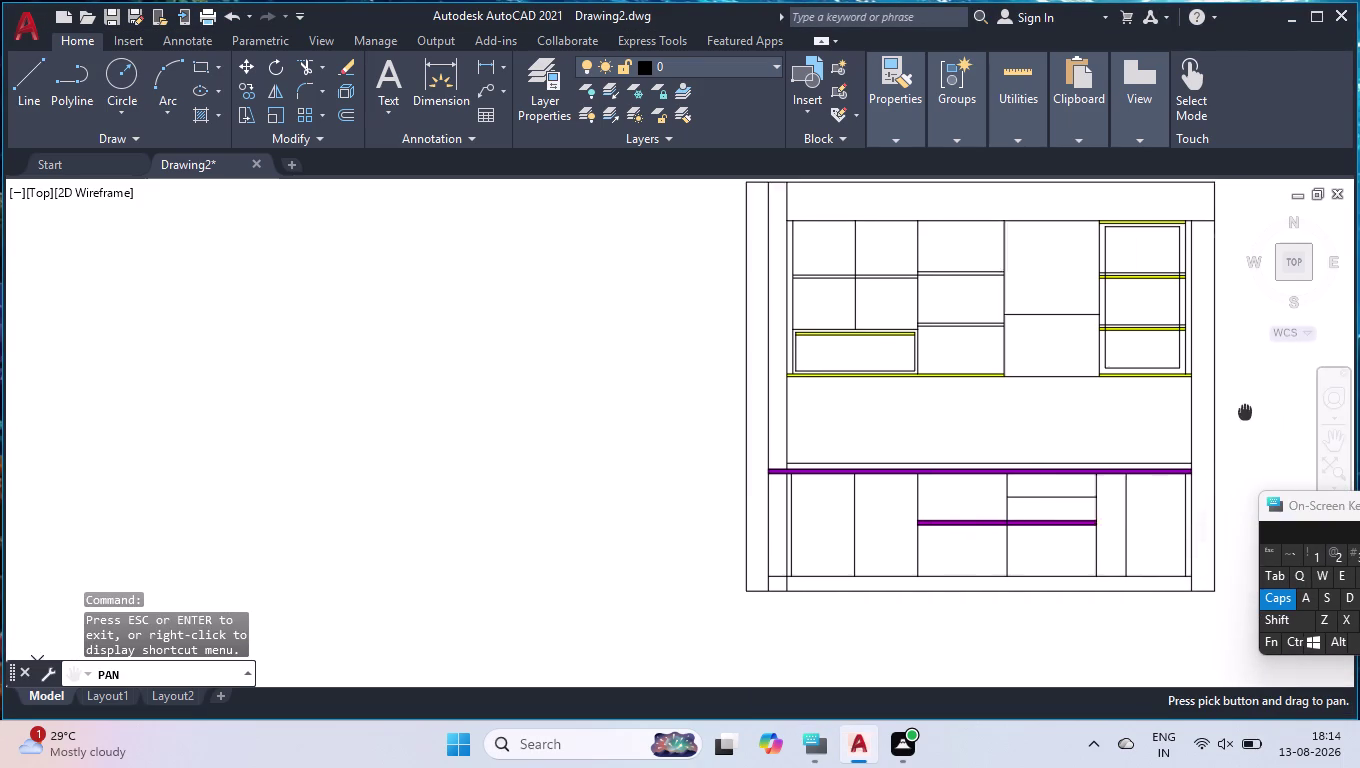
drag(1231, 411, 1036, 431)
key(Return)
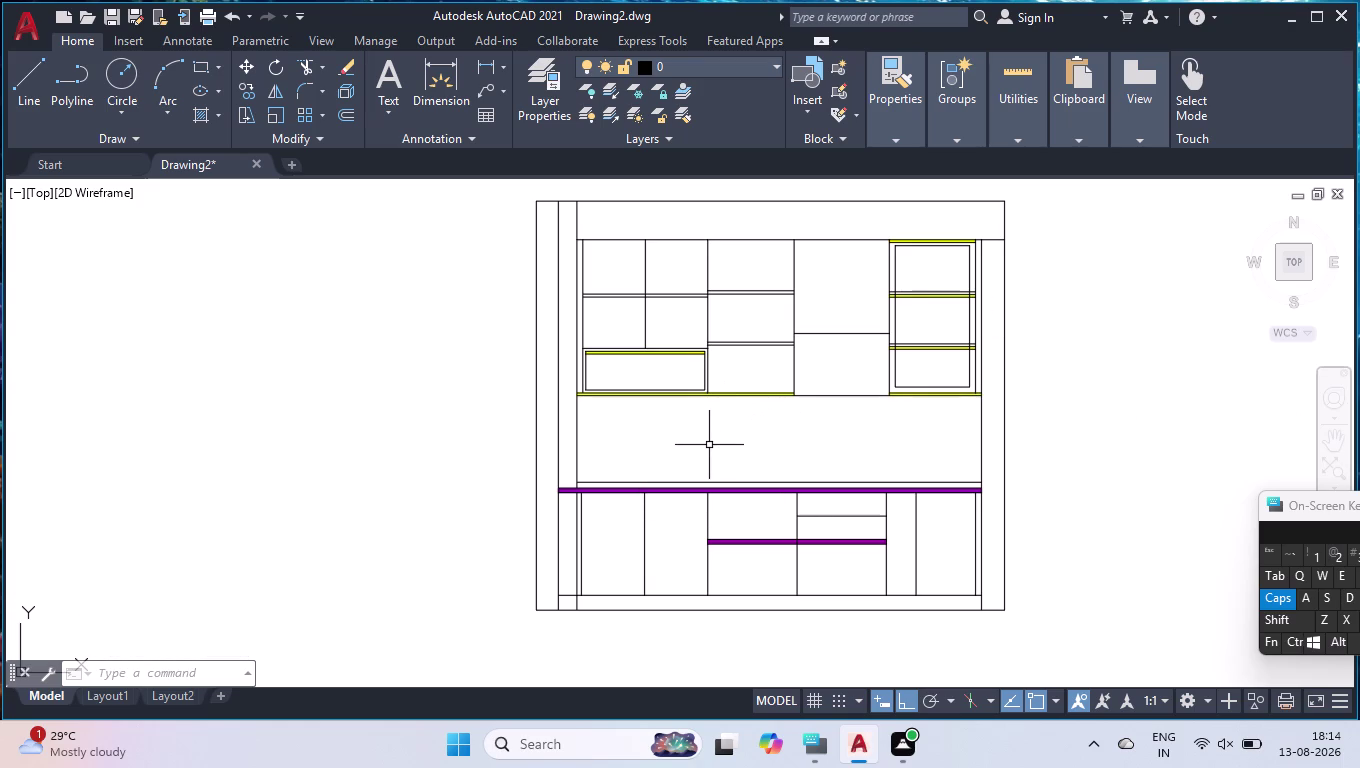
text(EX)
key(Return)
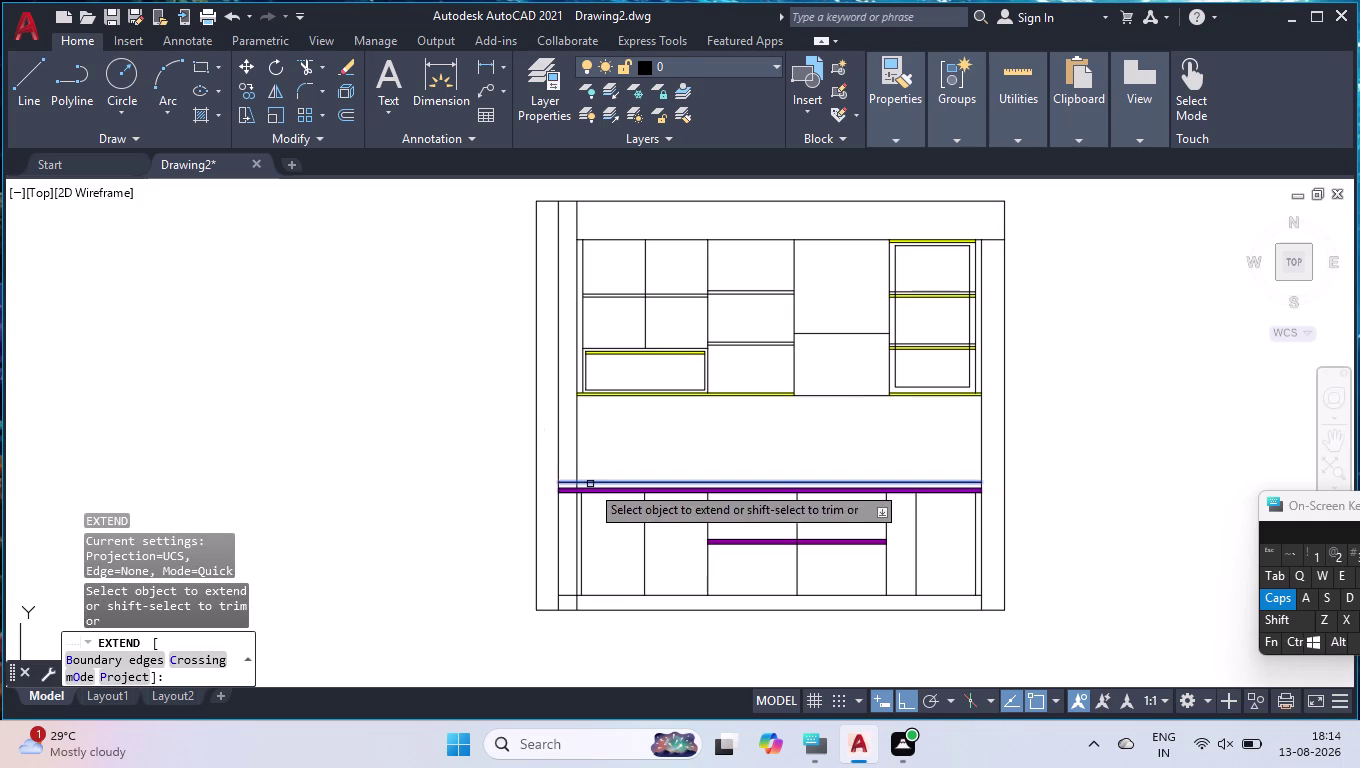
Extend the line just above the purple rail leftward to the cabinet's outer edge.
click(590, 484)
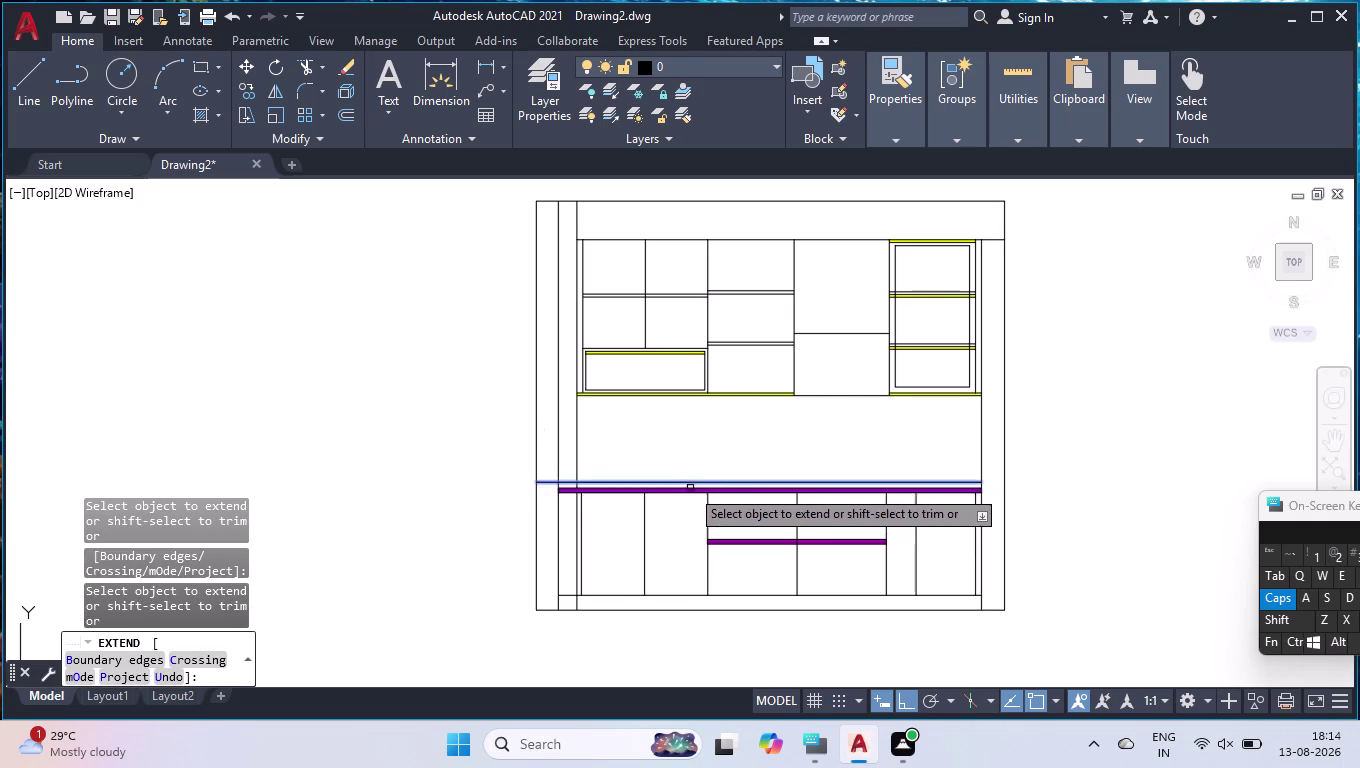
key(Return)
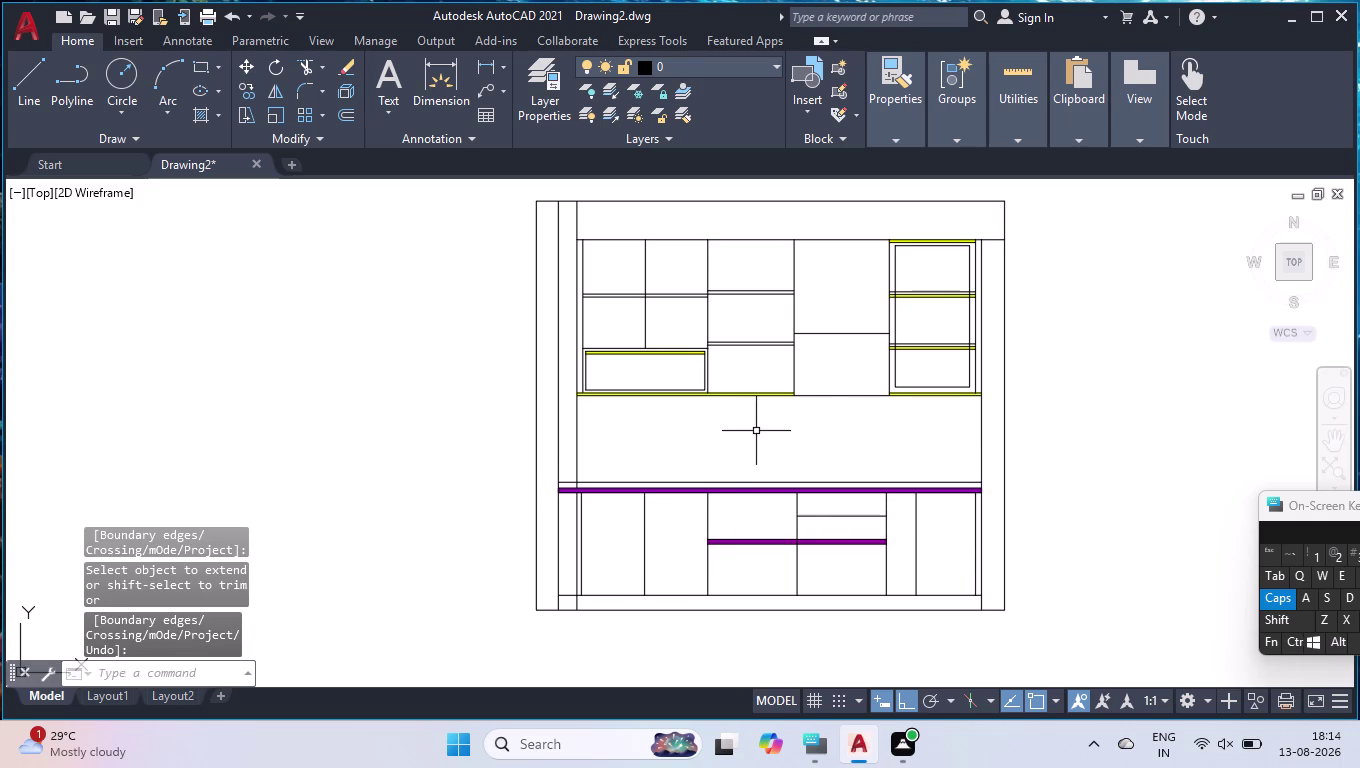